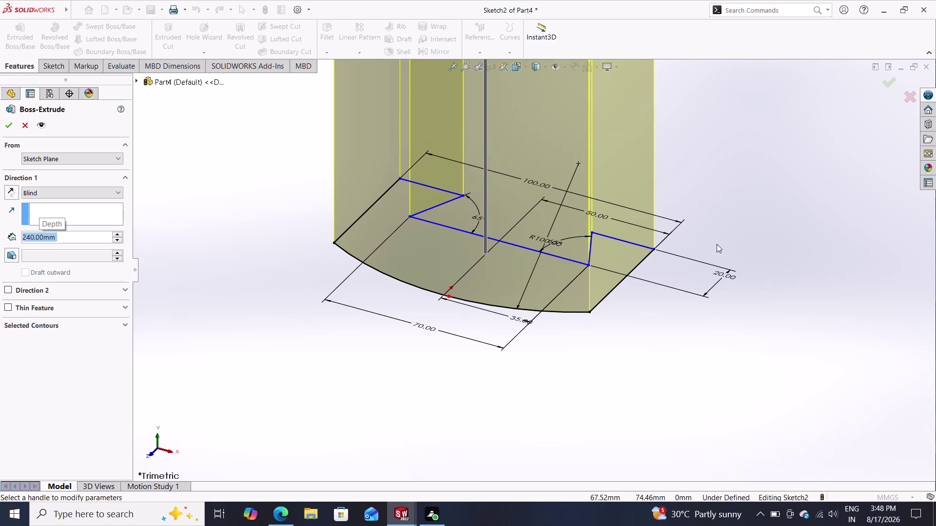
Preview the base sketch extruded to a 240 mm depth.
scroll(up, 3)
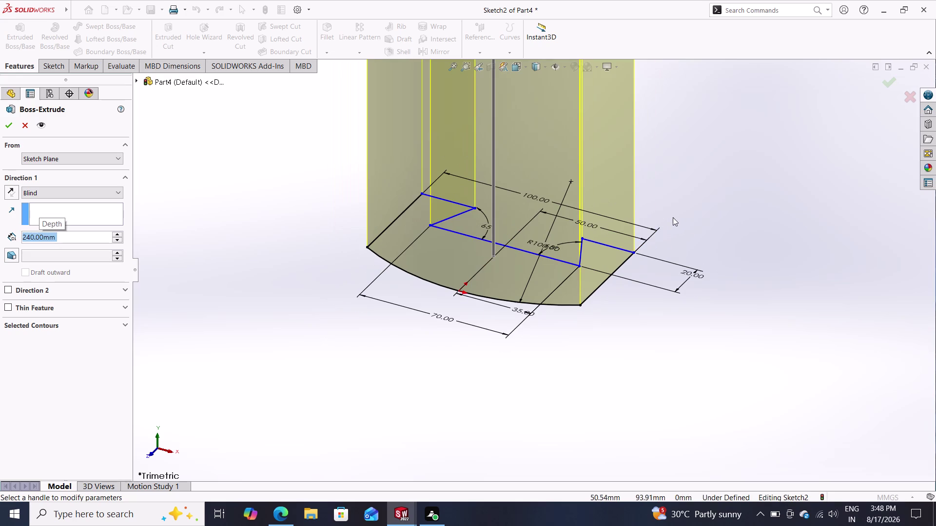
scroll(up, 3)
scroll(up, 3)
scroll(down, 3)
scroll(up, 3)
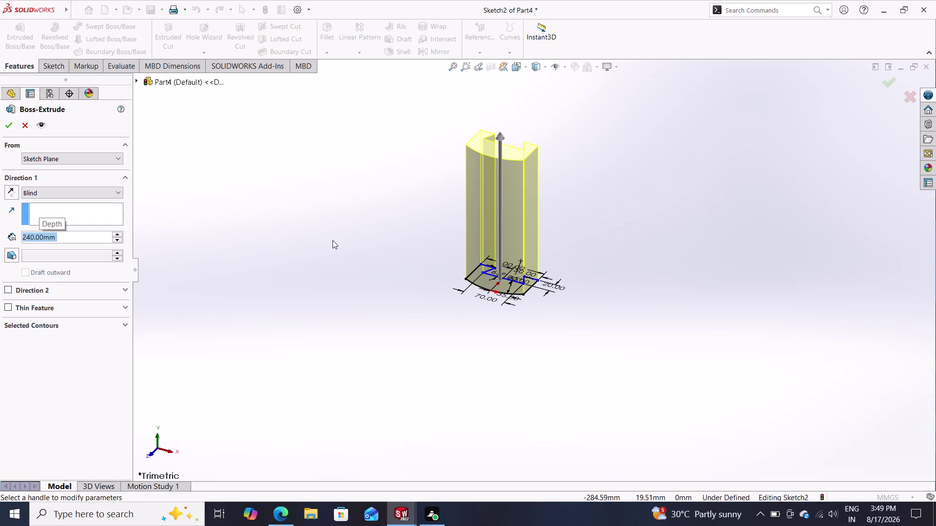
Undo and exit Boss-Extrude without creating a solid, leaving Sketch2.
key(ctrl+z)
key(ctrl+z)
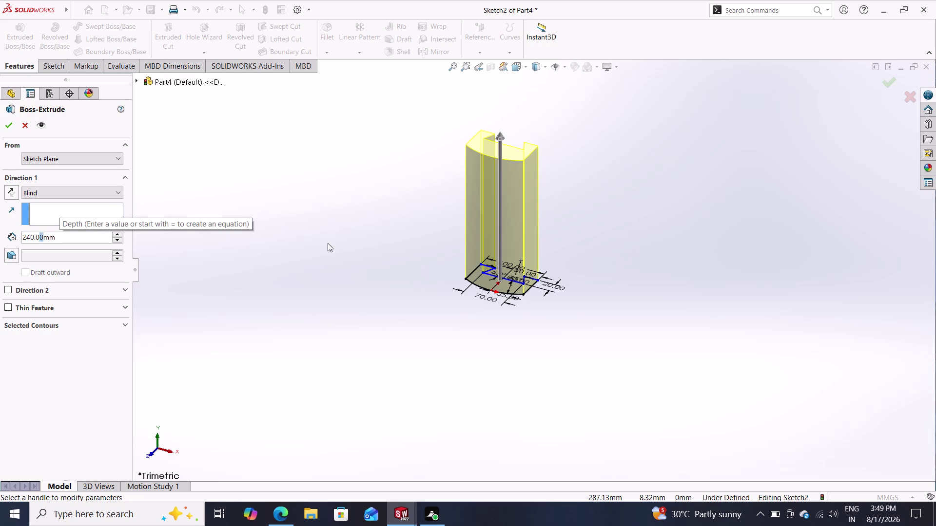
double_click(25, 123)
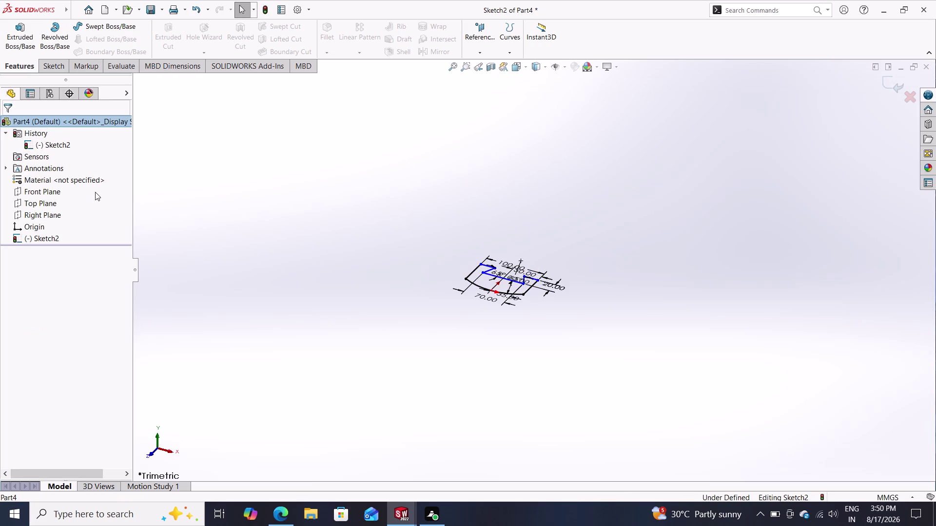
In Top view, add a Collinear relation between the left and right short top lines.
key(Escape)
key(Escape)
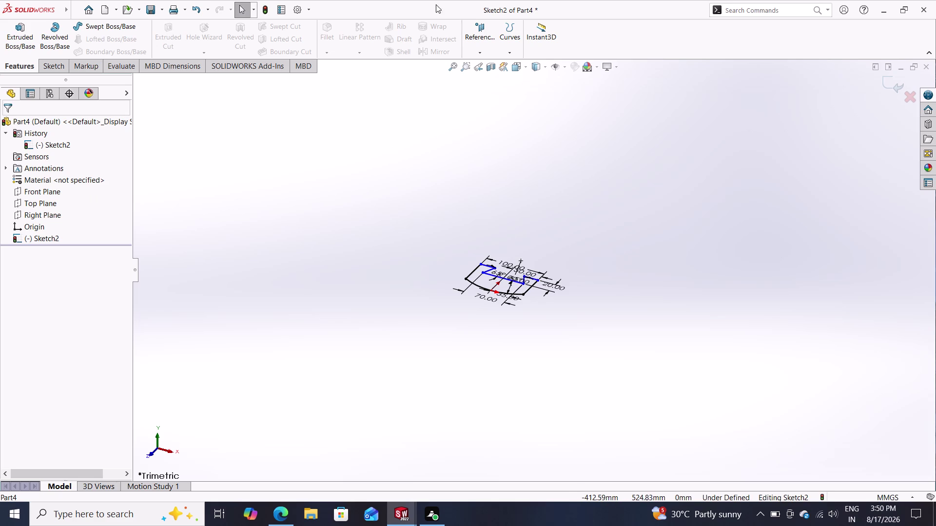
click(475, 69)
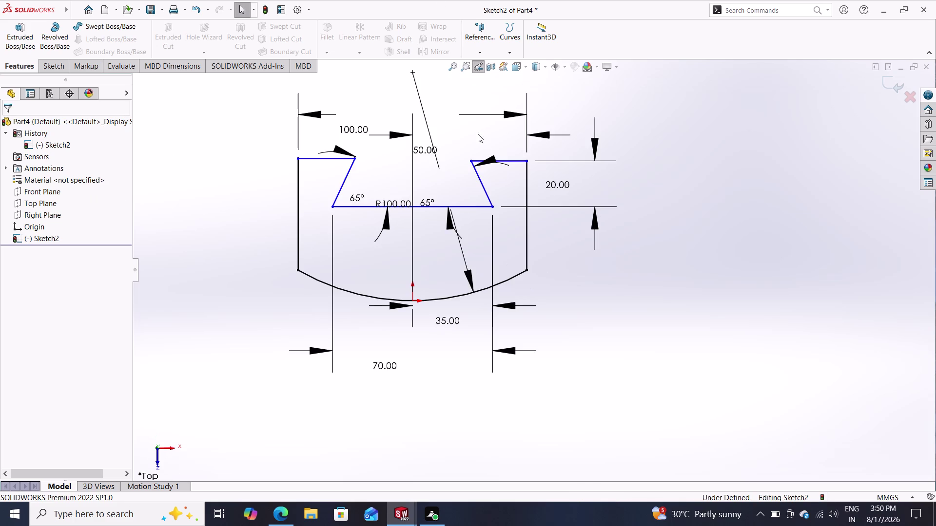
key(Escape)
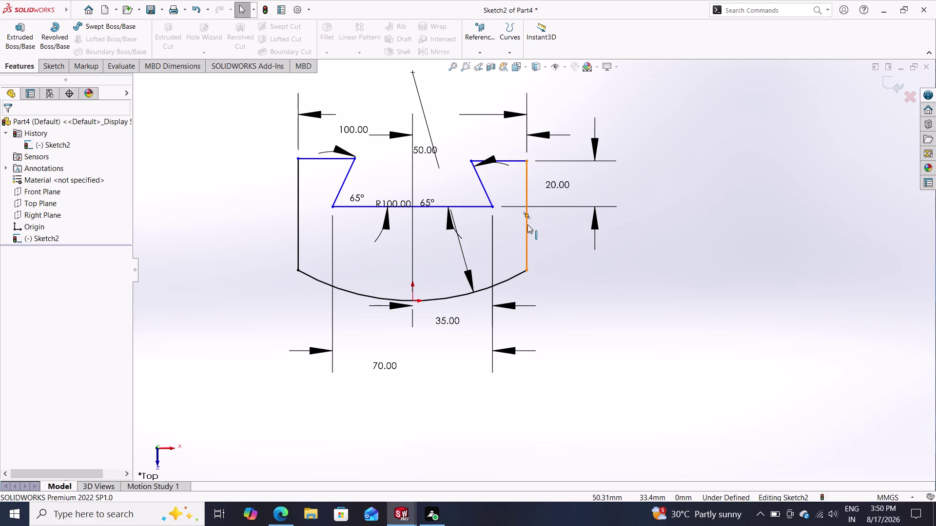
key(Escape)
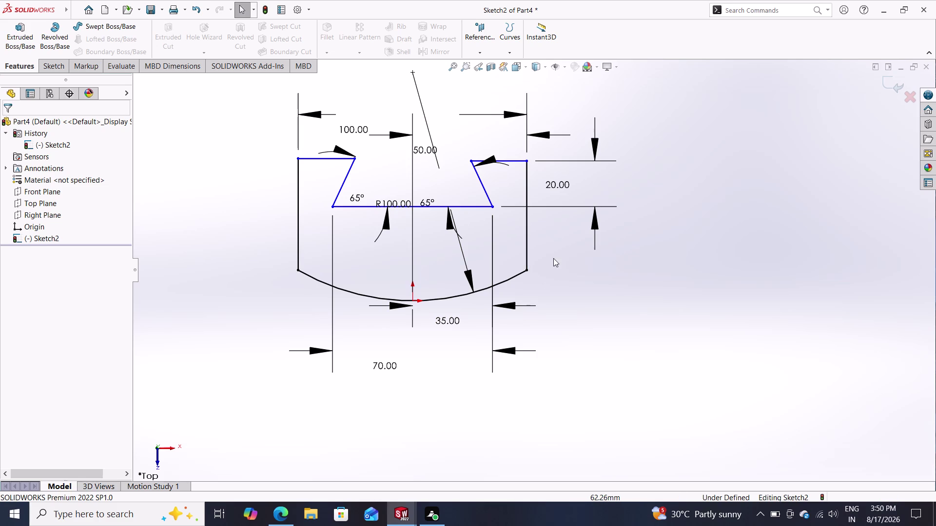
click(512, 161)
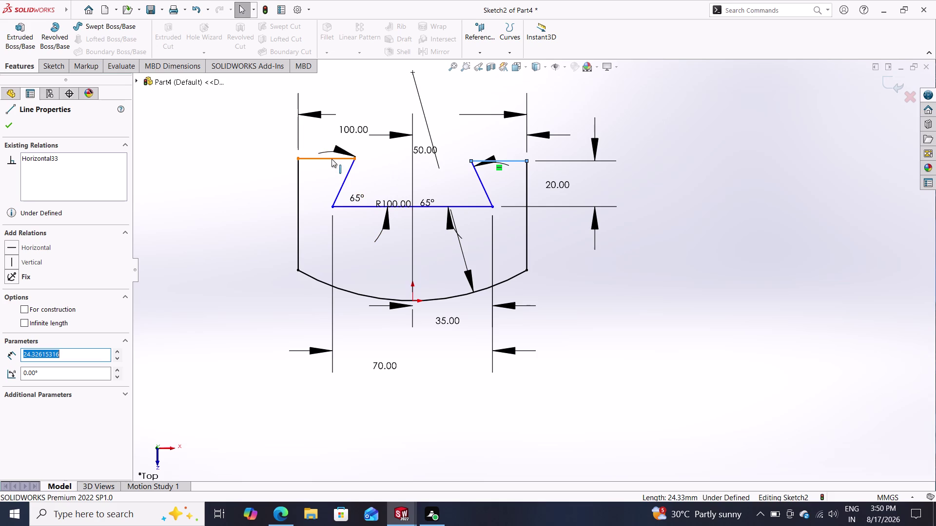
click(331, 159)
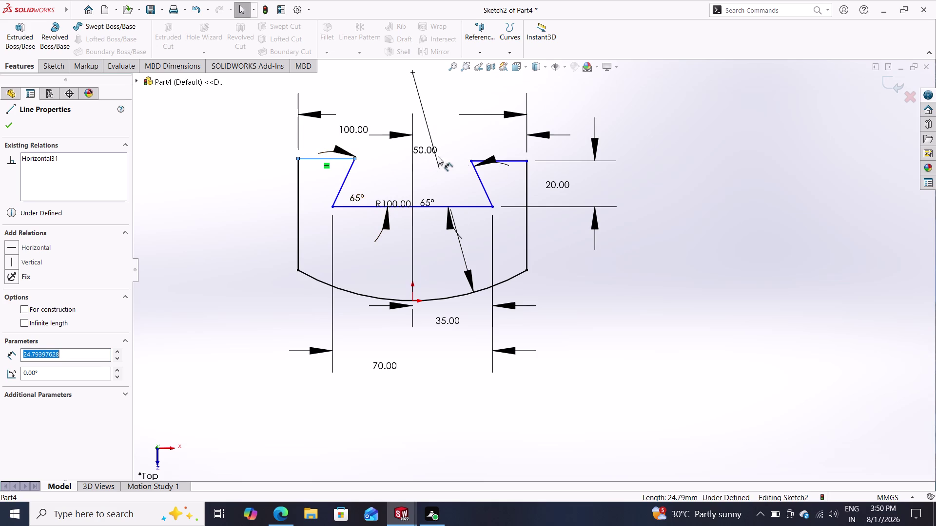
click(509, 162)
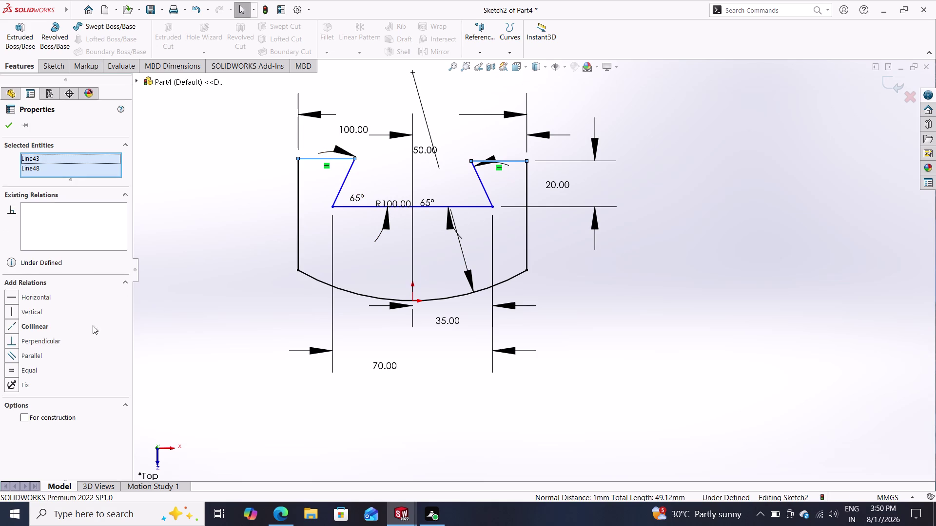
click(47, 328)
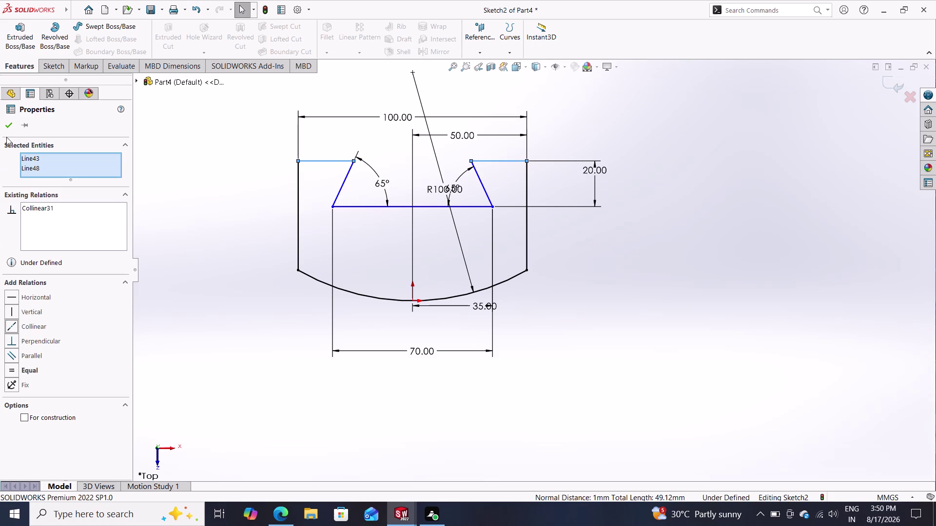
double_click(6, 129)
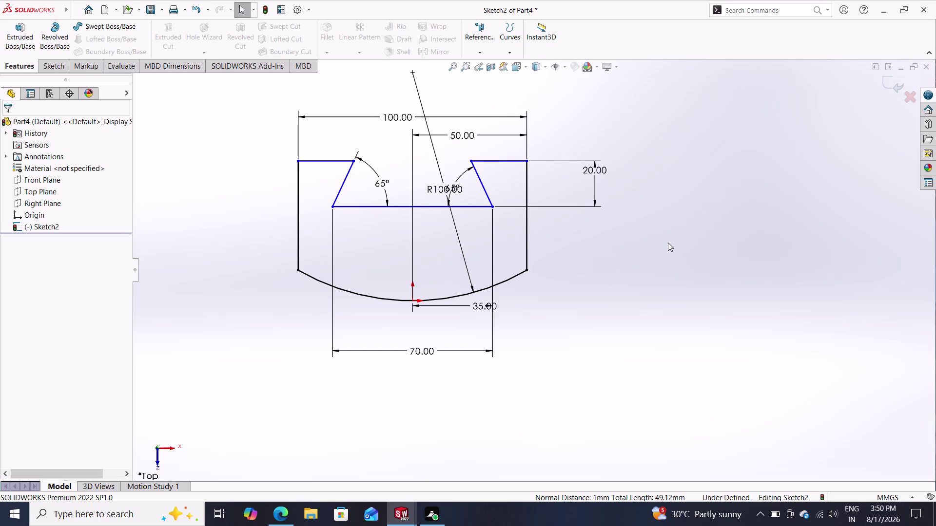
click(21, 28)
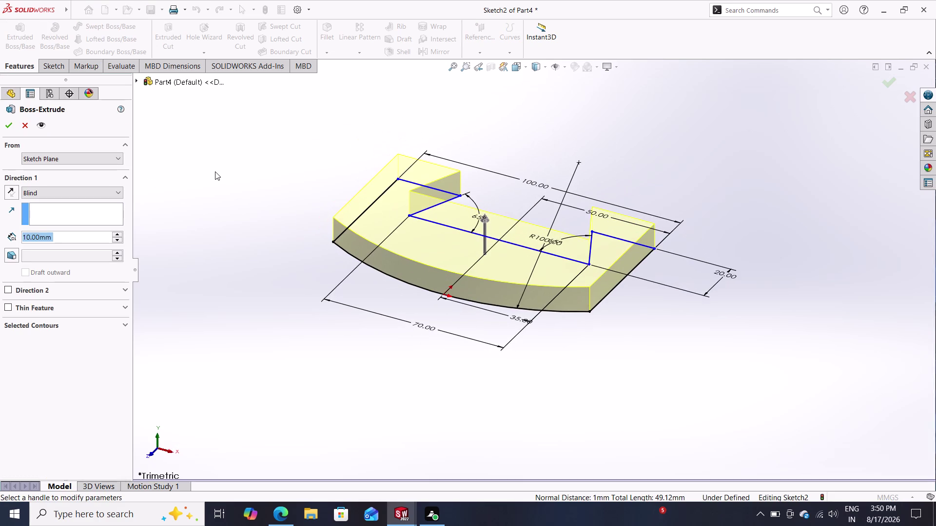
Create Boss-Extrude1 by extruding the profile sketch 240 mm, then inspect the tall block.
text(2)
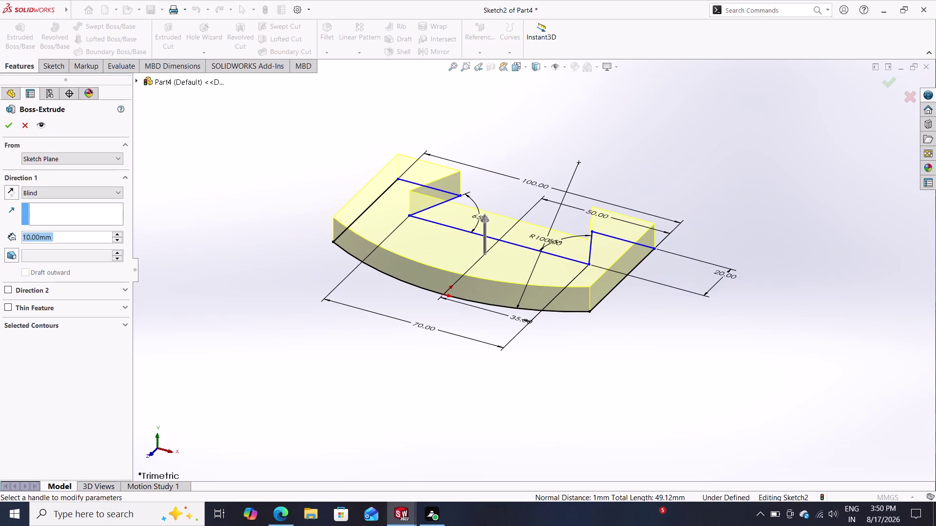
text(40)
key(Return)
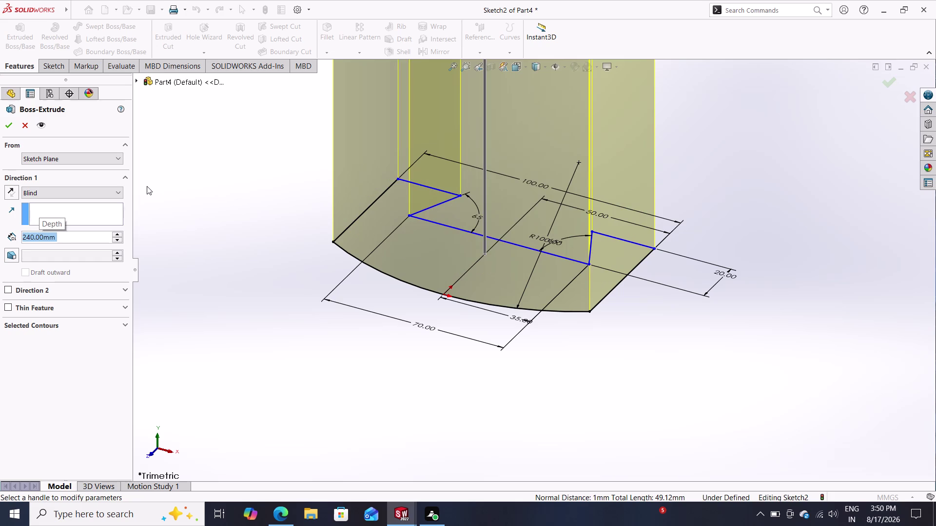
click(0, 125)
click(8, 129)
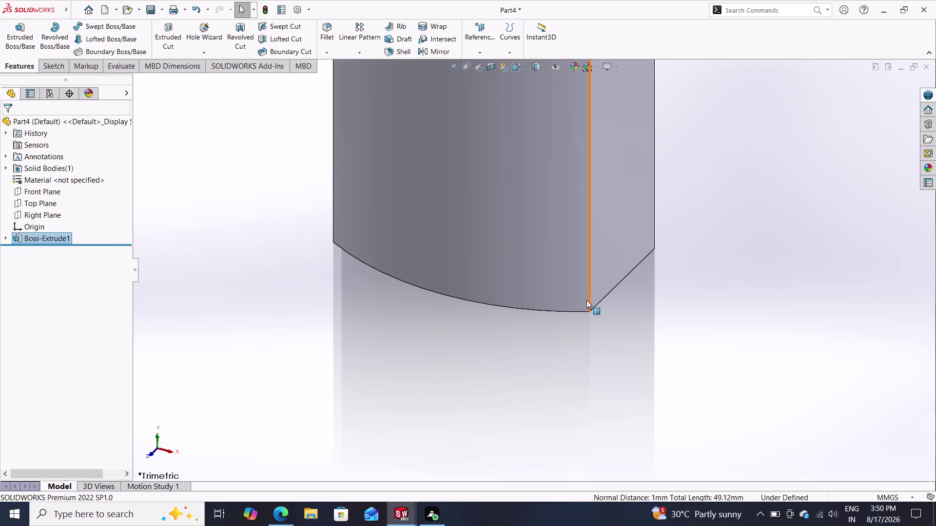
scroll(down, 3)
scroll(down, 3)
scroll(up, 3)
scroll(down, 3)
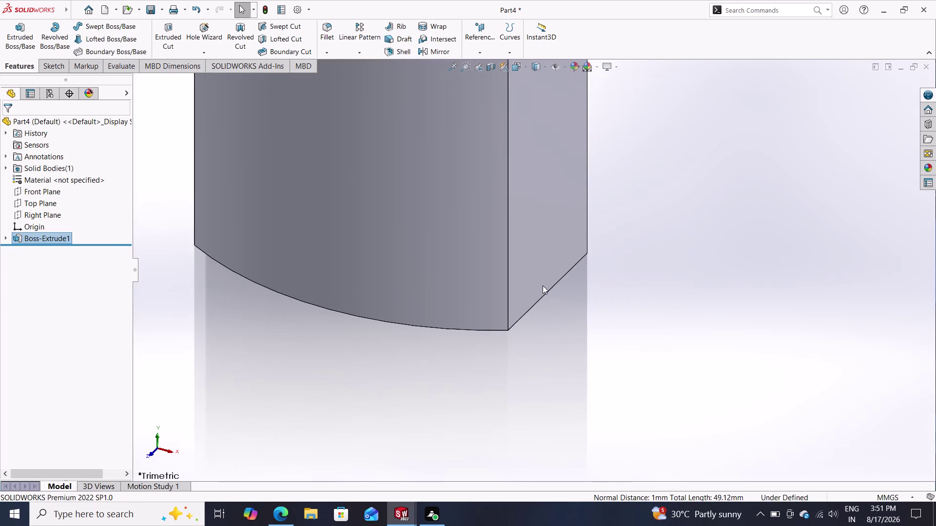
scroll(down, 3)
scroll(up, 3)
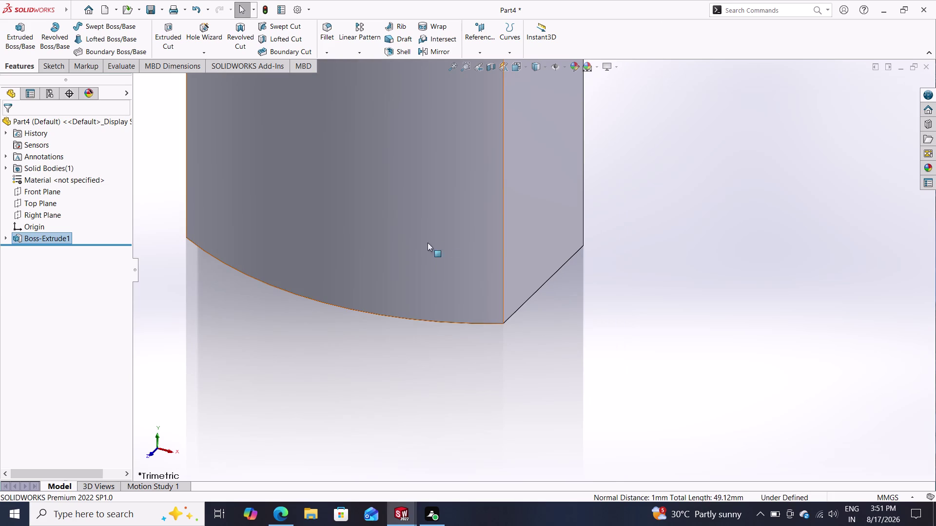
scroll(down, 3)
scroll(down, 3)
scroll(up, 3)
scroll(down, 3)
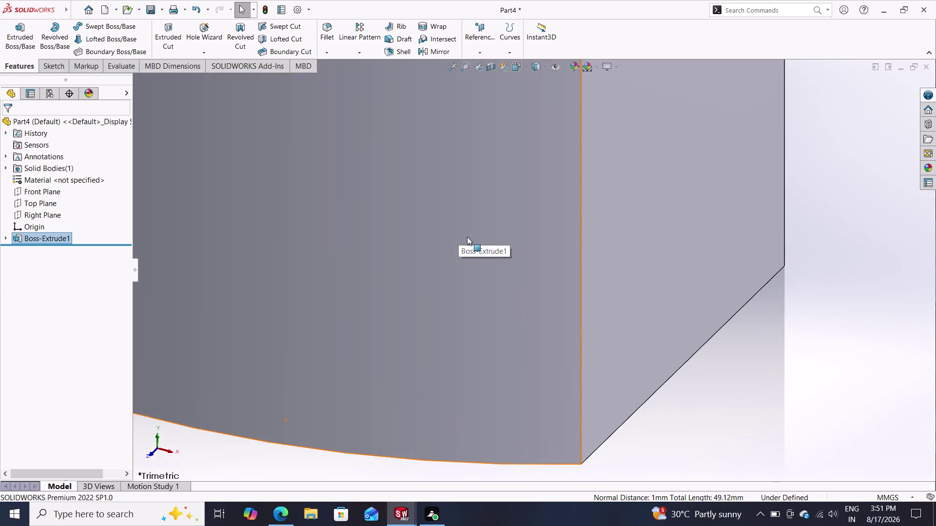
scroll(up, 3)
scroll(down, 3)
scroll(up, 3)
scroll(down, 3)
scroll(up, 3)
scroll(down, 3)
scroll(up, 3)
scroll(down, 3)
scroll(up, 3)
scroll(up, 3)
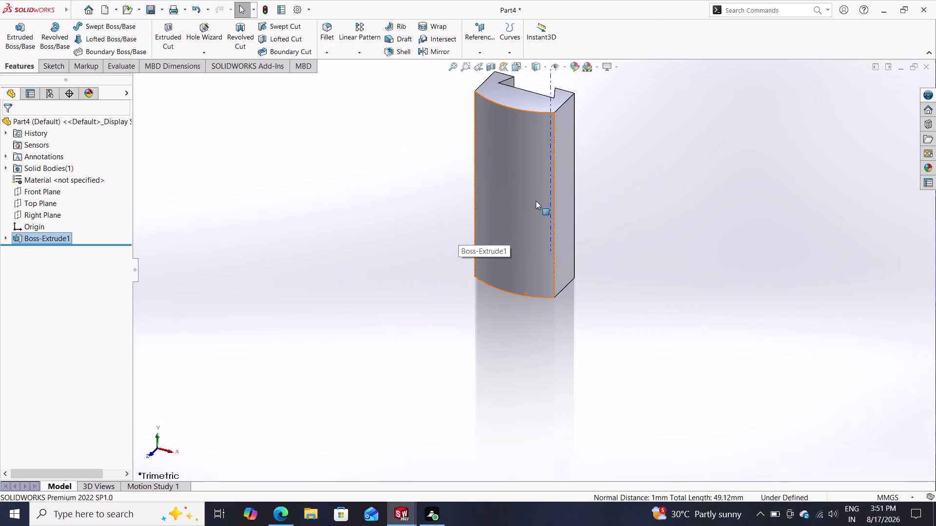
scroll(down, 3)
scroll(up, 3)
scroll(down, 3)
scroll(up, 3)
scroll(up, 3)
scroll(down, 3)
scroll(down, 3)
scroll(up, 3)
scroll(down, 3)
scroll(up, 3)
scroll(down, 3)
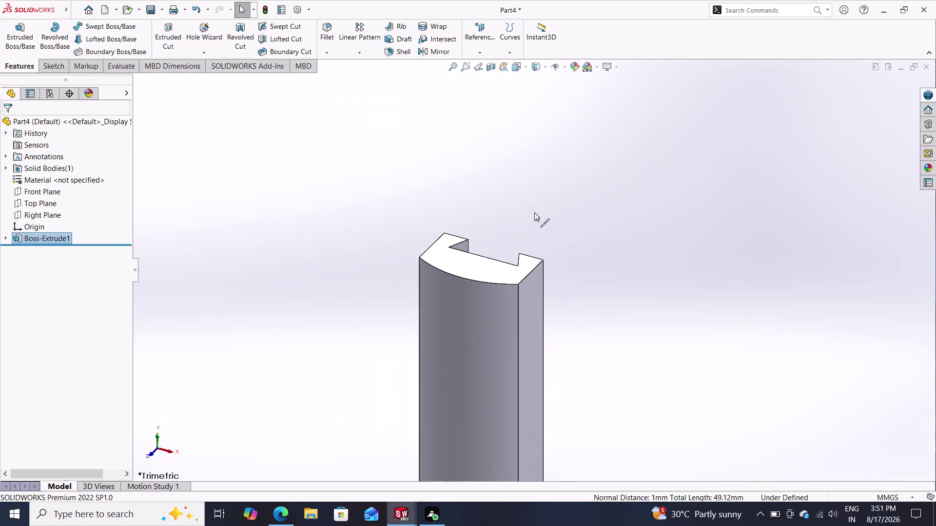
scroll(down, 3)
scroll(up, 3)
scroll(down, 3)
scroll(up, 3)
scroll(up, 3)
scroll(down, 3)
scroll(up, 3)
scroll(down, 3)
scroll(up, 3)
scroll(down, 3)
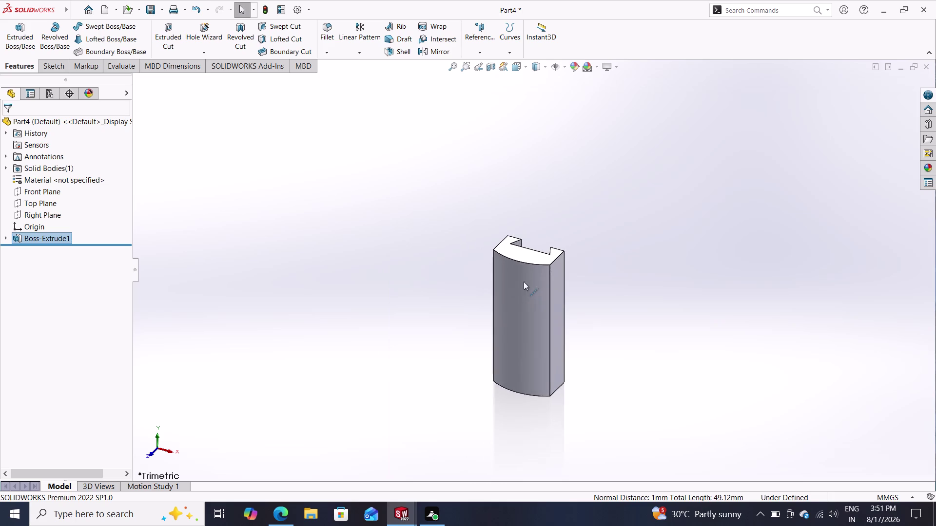
scroll(down, 3)
scroll(down, 3)
scroll(up, 3)
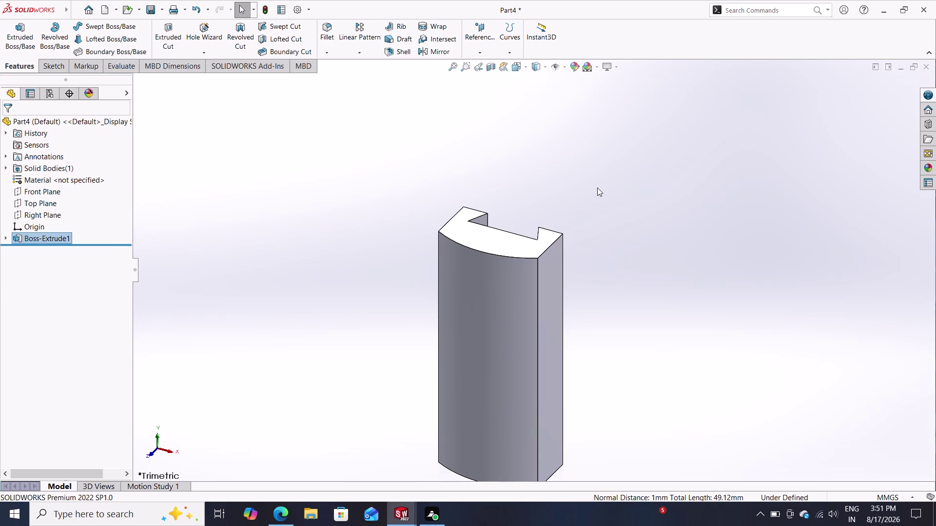
click(568, 203)
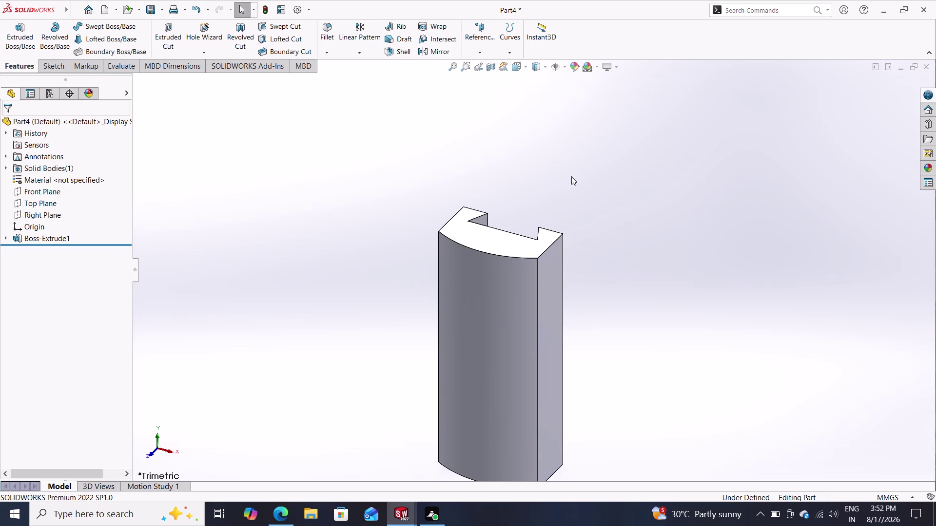
click(490, 243)
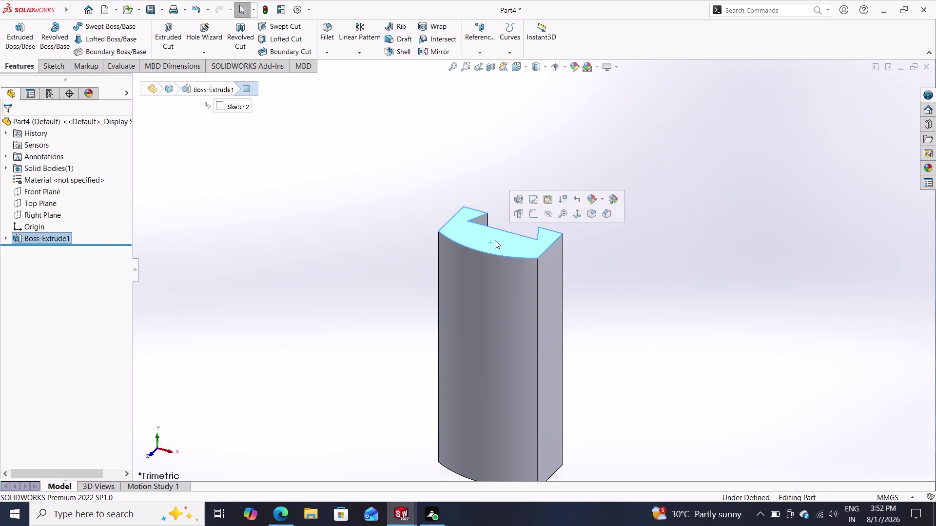
Start a top-face sketch with two concentric circles centred on the slot's bottom edge.
click(535, 215)
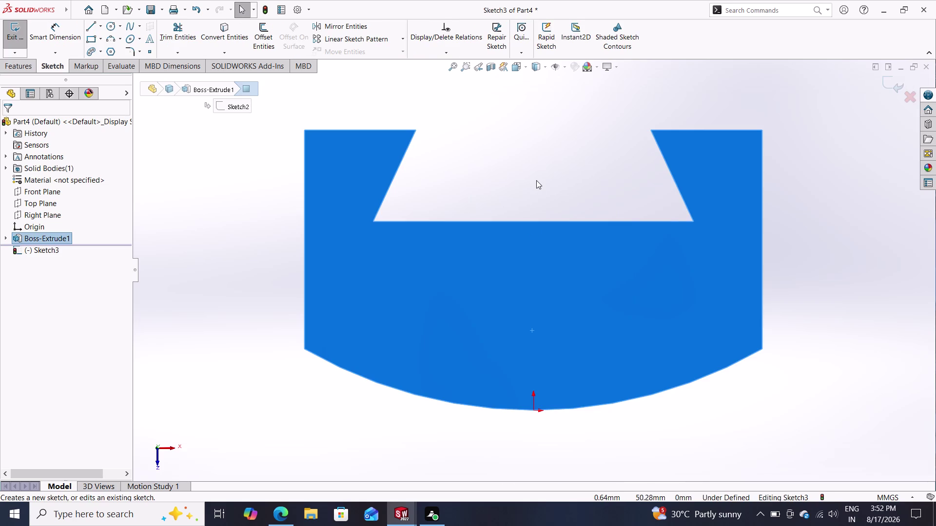
key(Escape)
key(Escape)
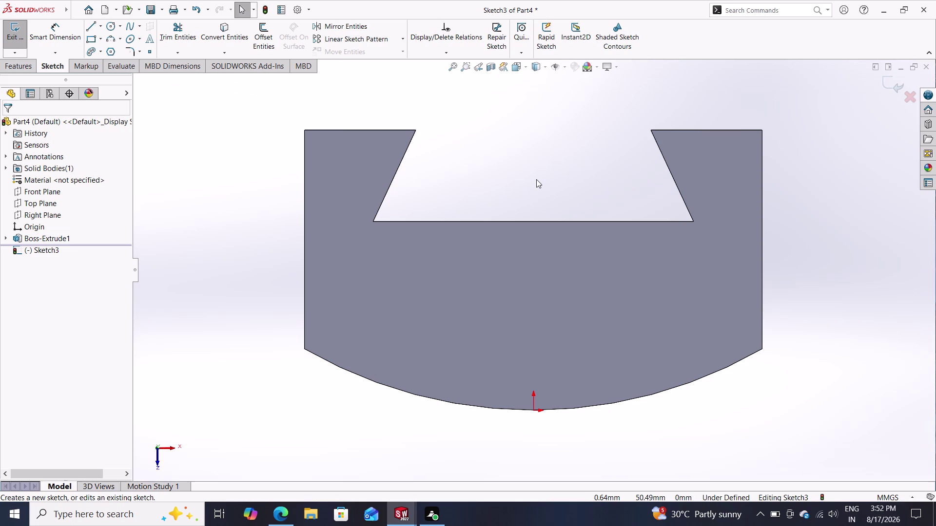
click(106, 28)
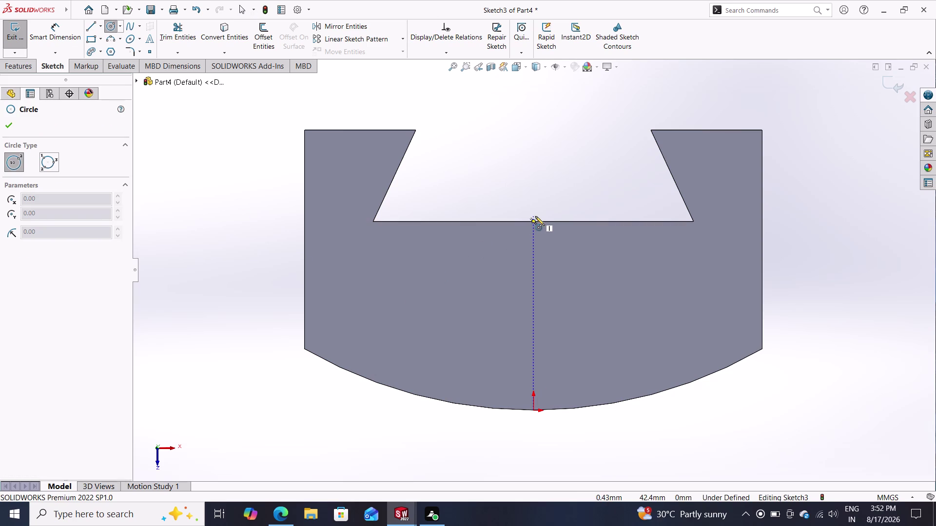
click(533, 223)
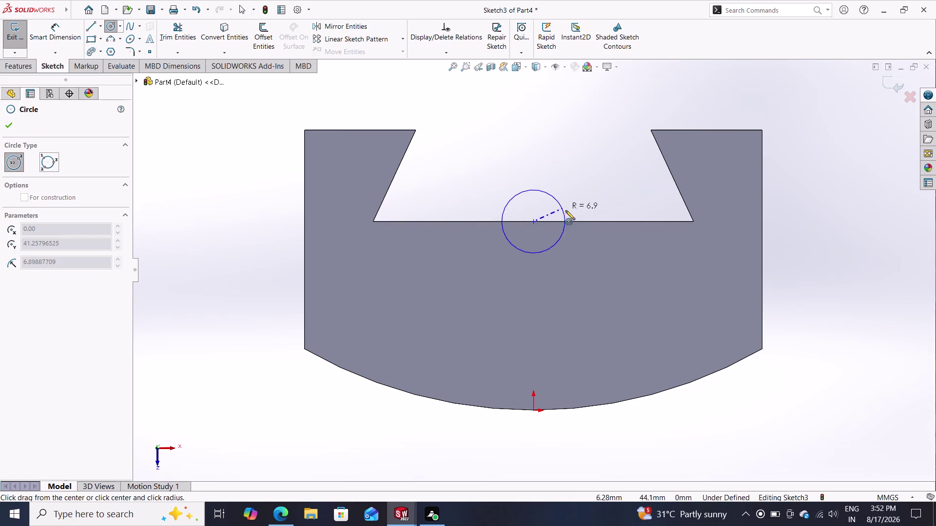
click(573, 186)
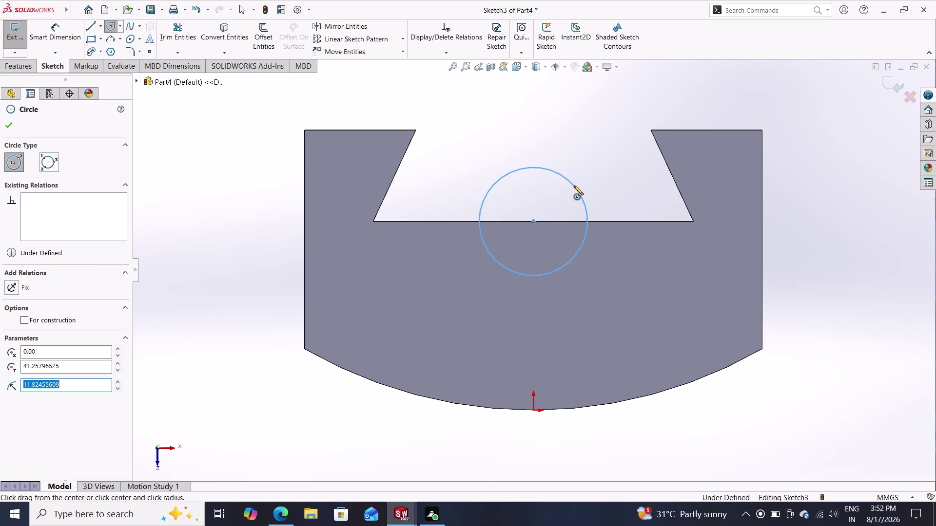
double_click(534, 223)
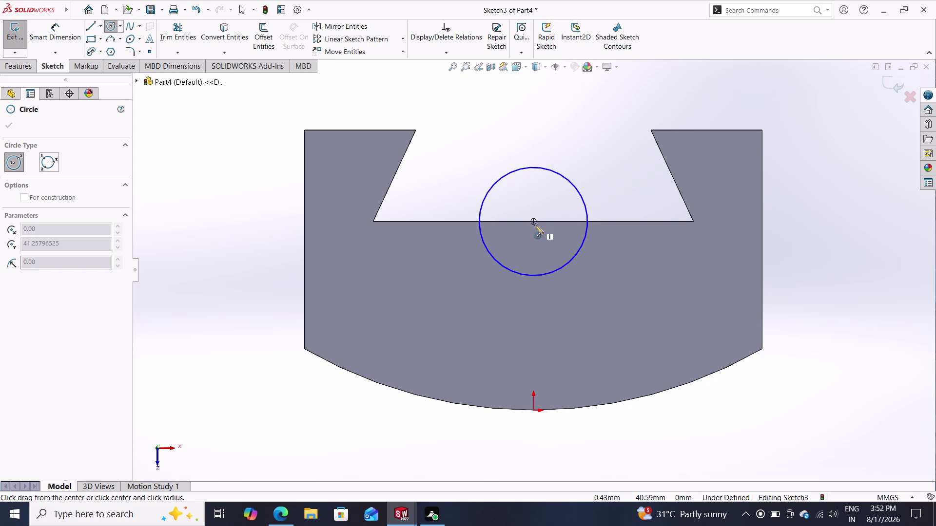
click(534, 223)
click(606, 164)
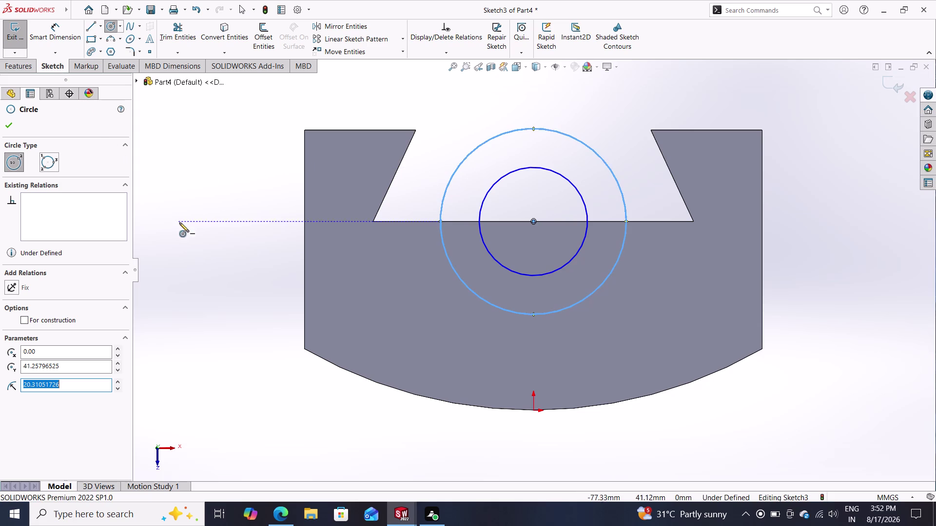
key(Escape)
click(456, 276)
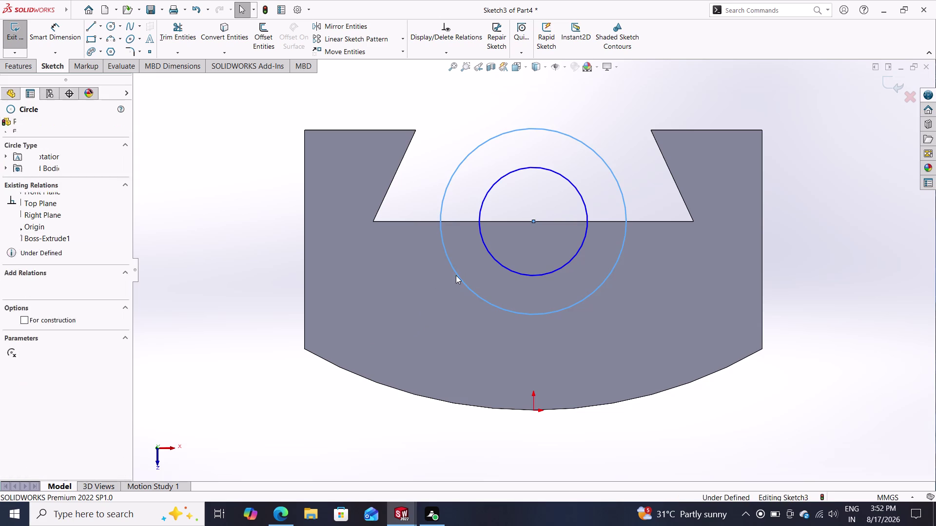
key(Escape)
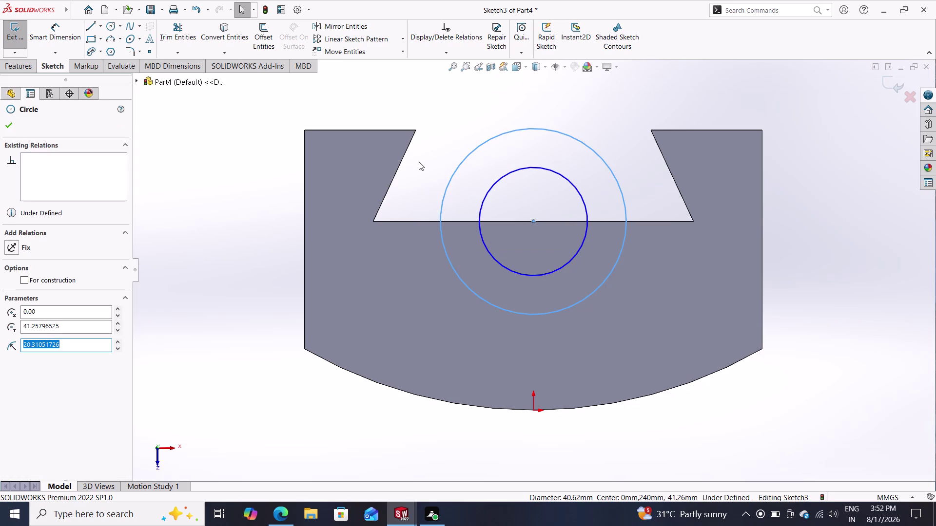
Convert the slot's bottom edge into the sketch and trim the large circle's lower half.
click(462, 221)
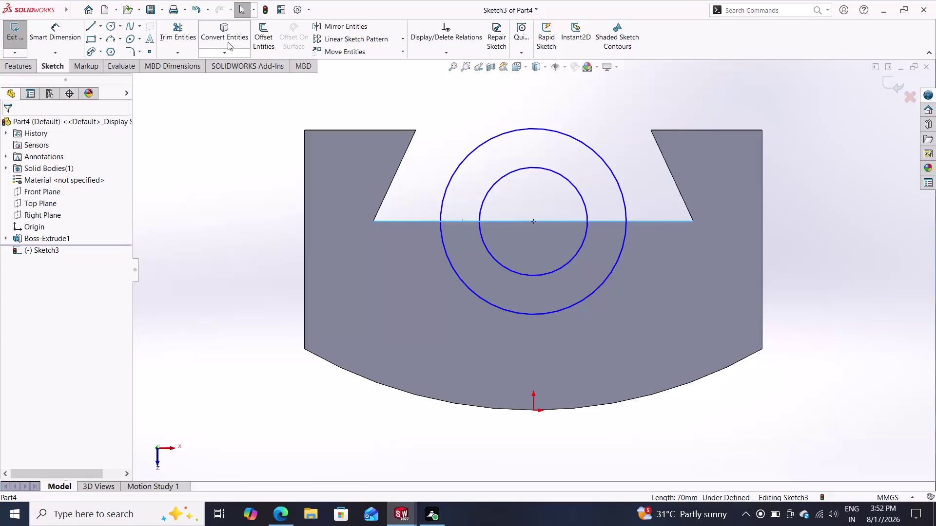
click(229, 32)
key(Escape)
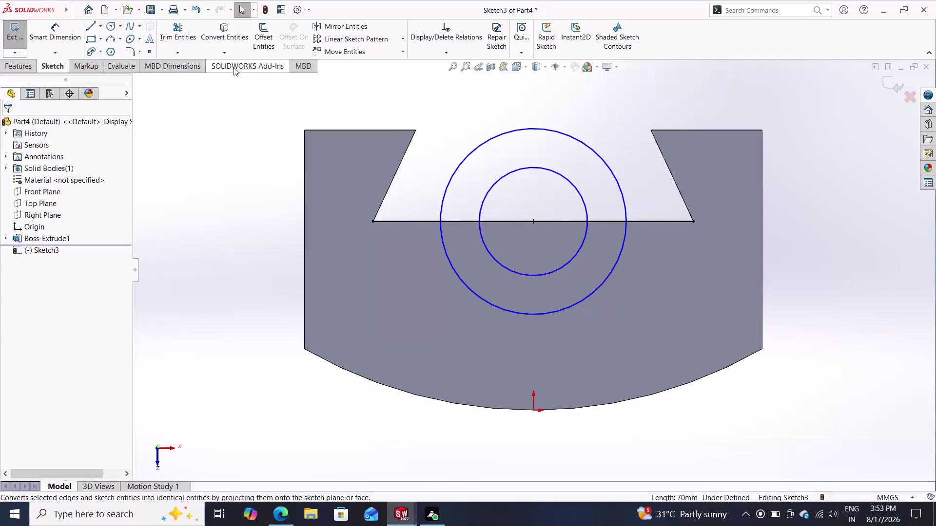
click(189, 28)
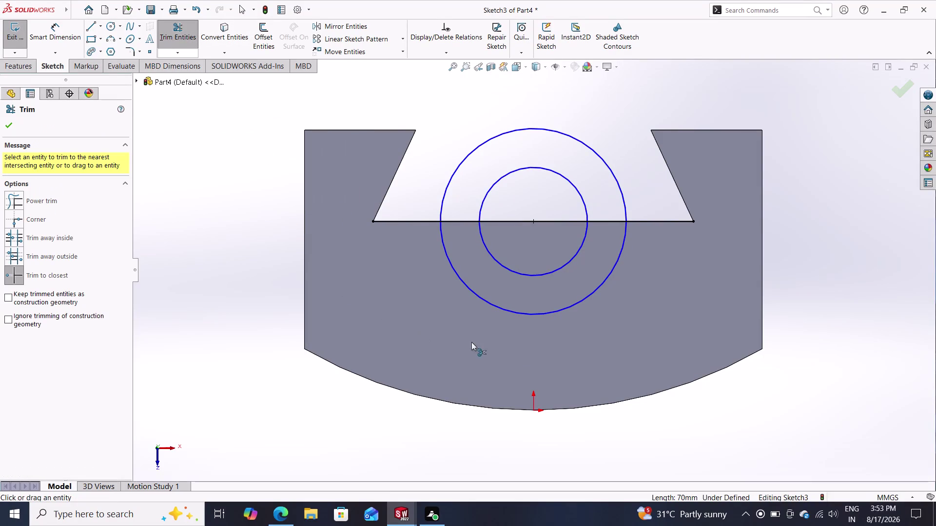
click(497, 308)
key(Escape)
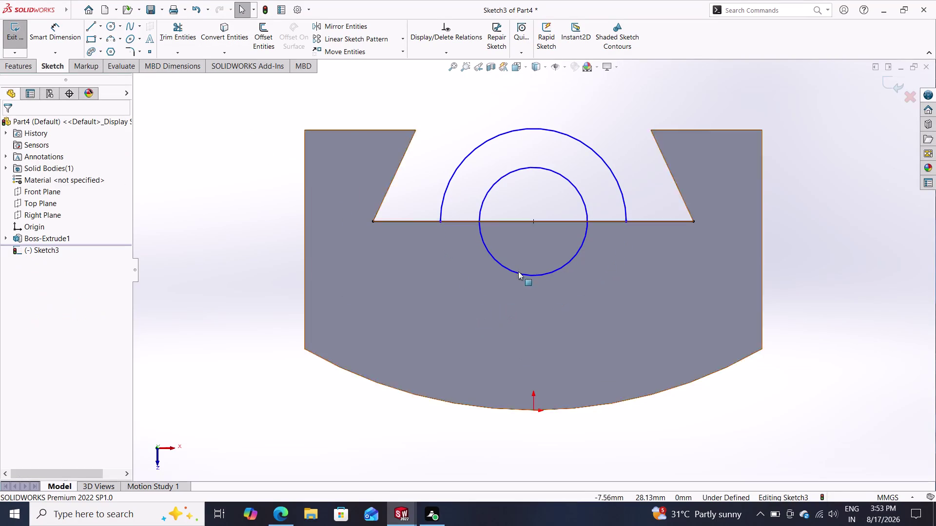
Delete the small inner circle, leaving the semicircle on the slot edge.
double_click(565, 263)
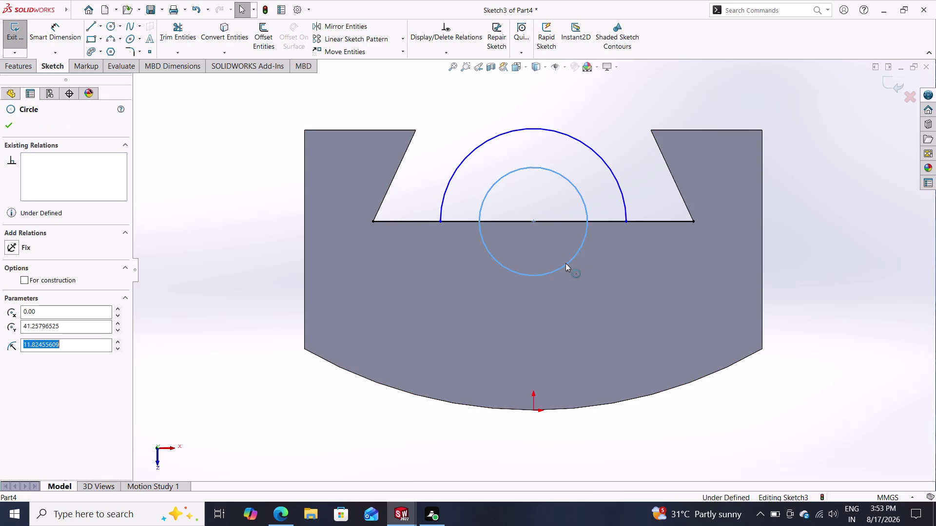
key(Delete)
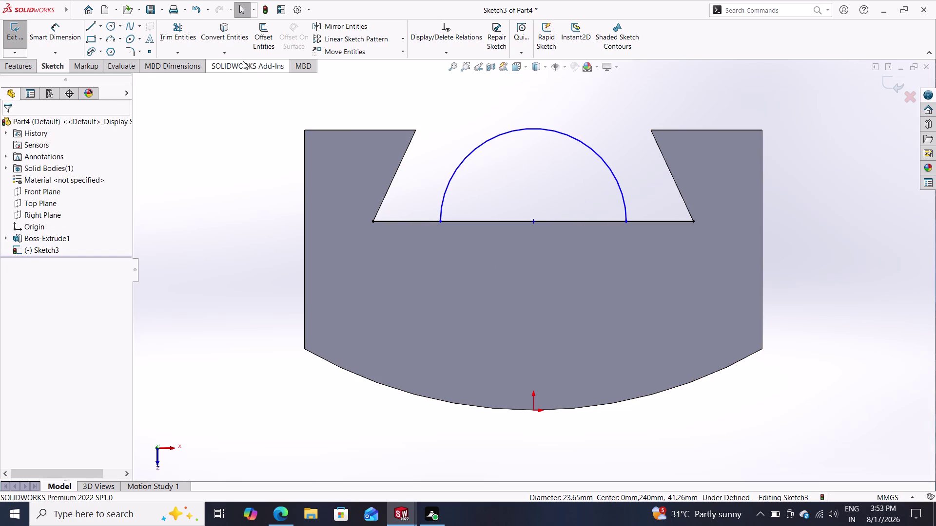
click(50, 35)
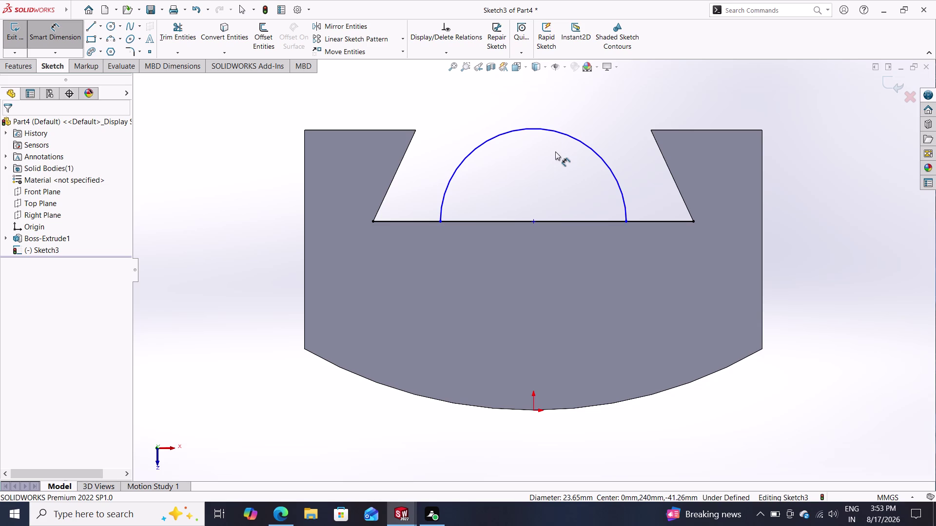
click(579, 140)
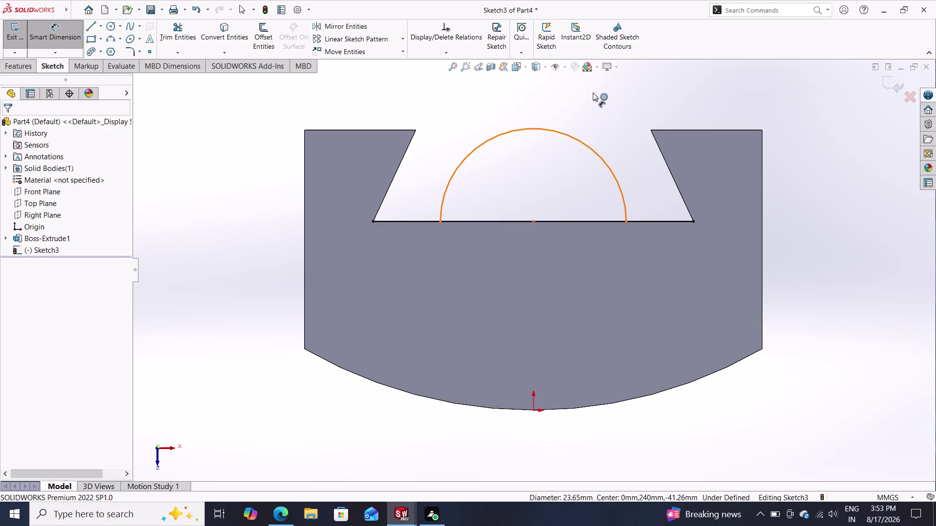
Dimension the arc's radius to 15 mm.
click(588, 92)
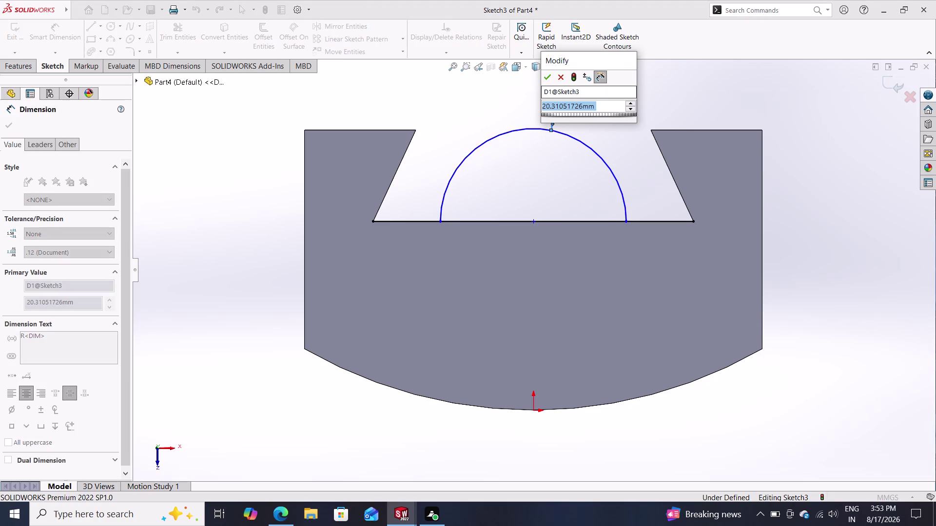
text(15)
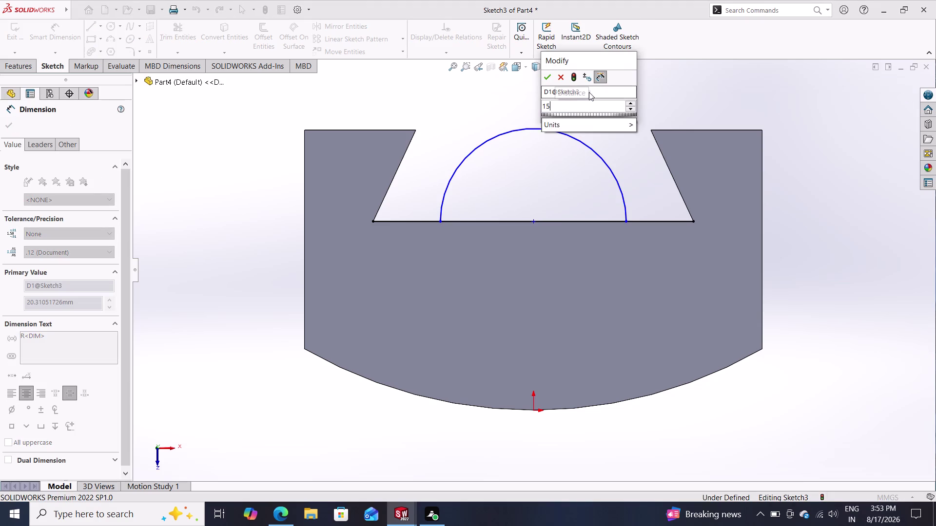
key(Return)
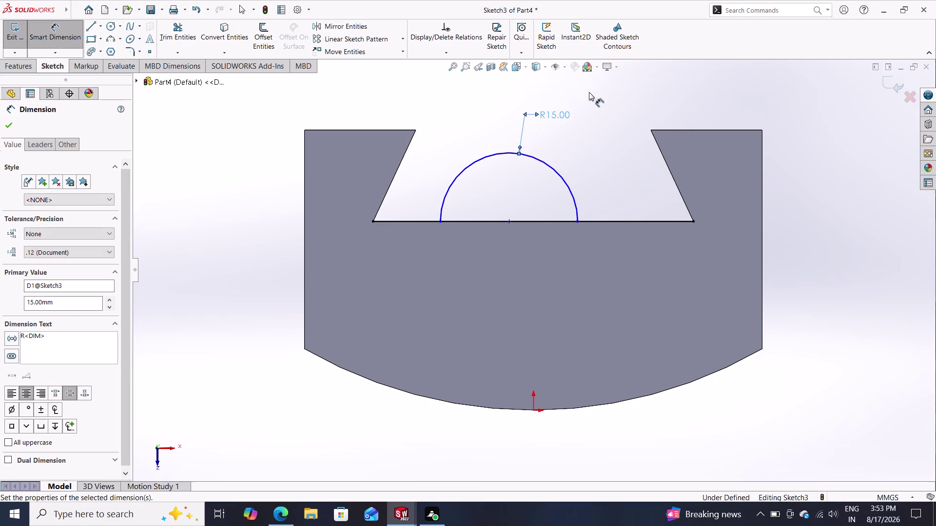
key(Escape)
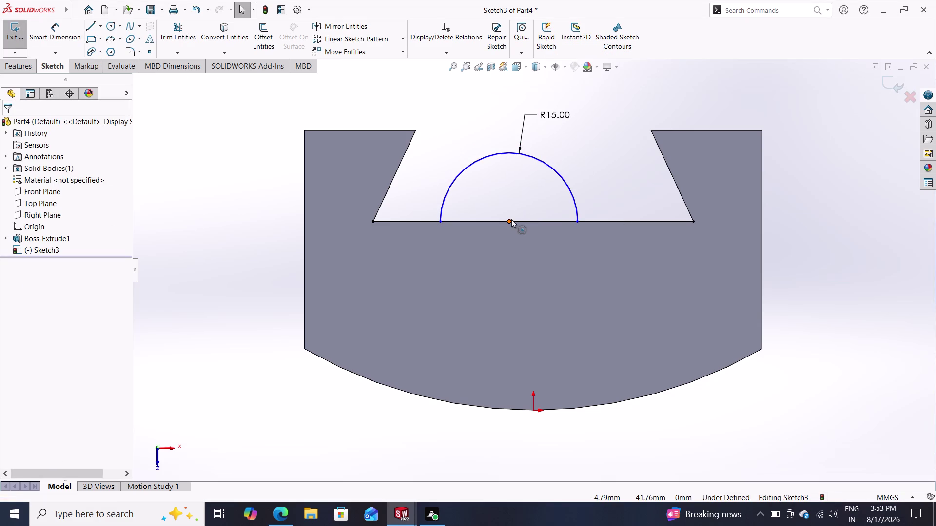
Add a Vertical relation between the arc's centre point and the sketch origin.
click(511, 220)
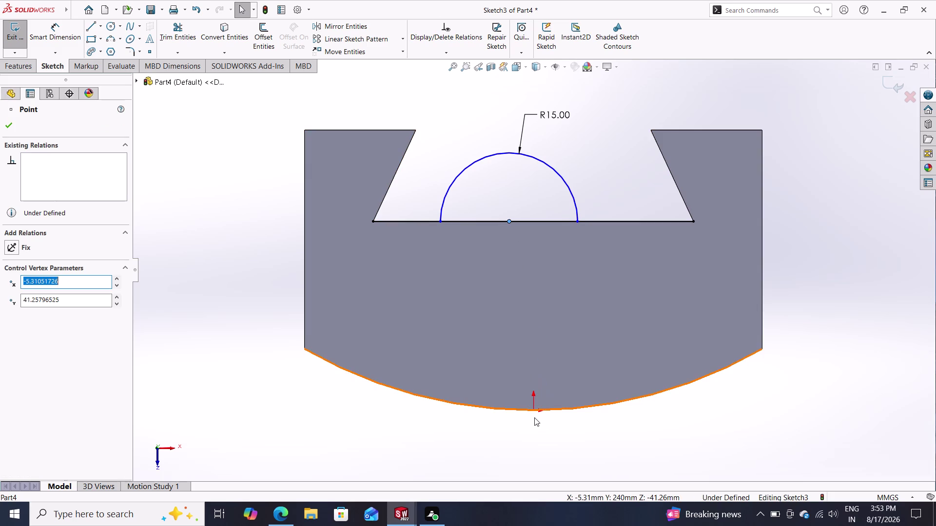
click(536, 410)
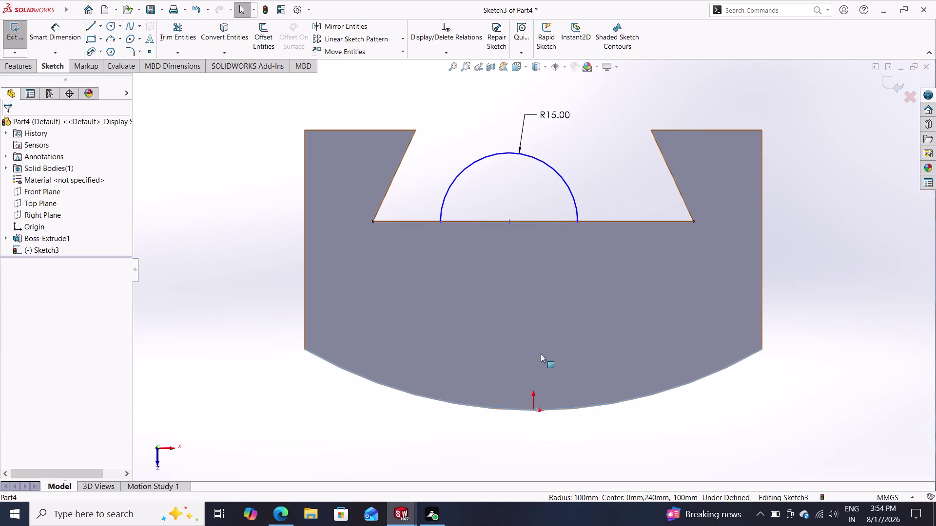
click(508, 221)
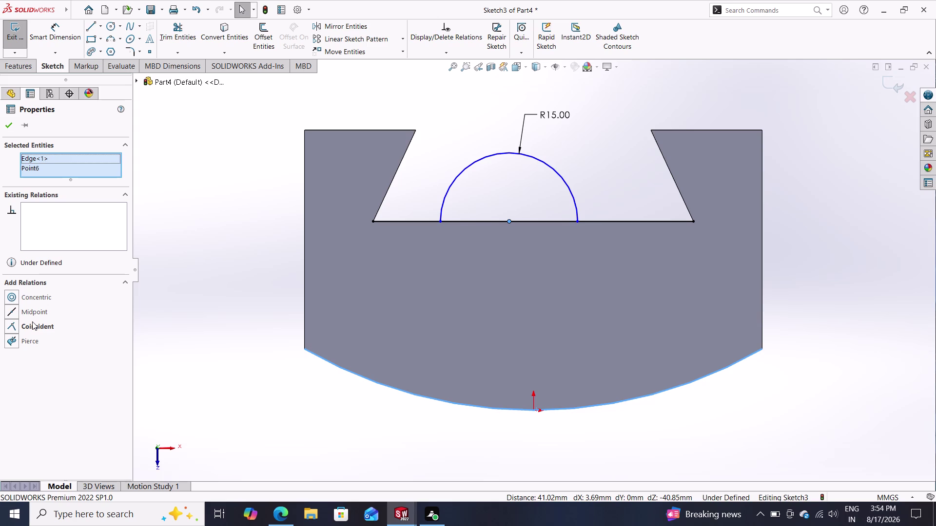
key(Escape)
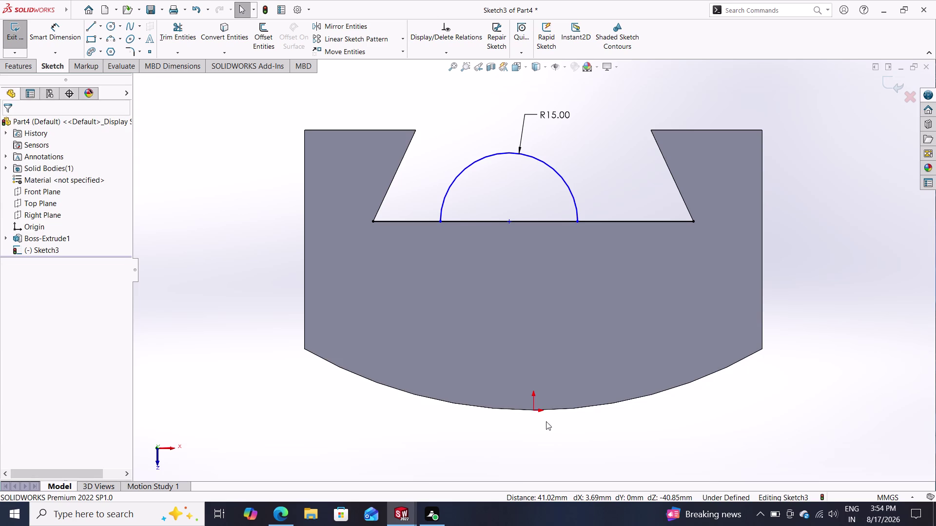
click(534, 409)
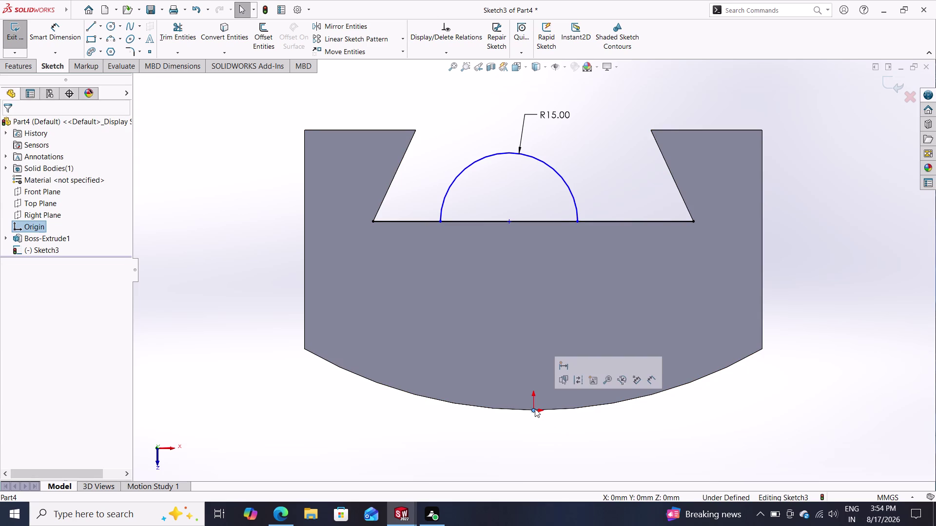
click(508, 219)
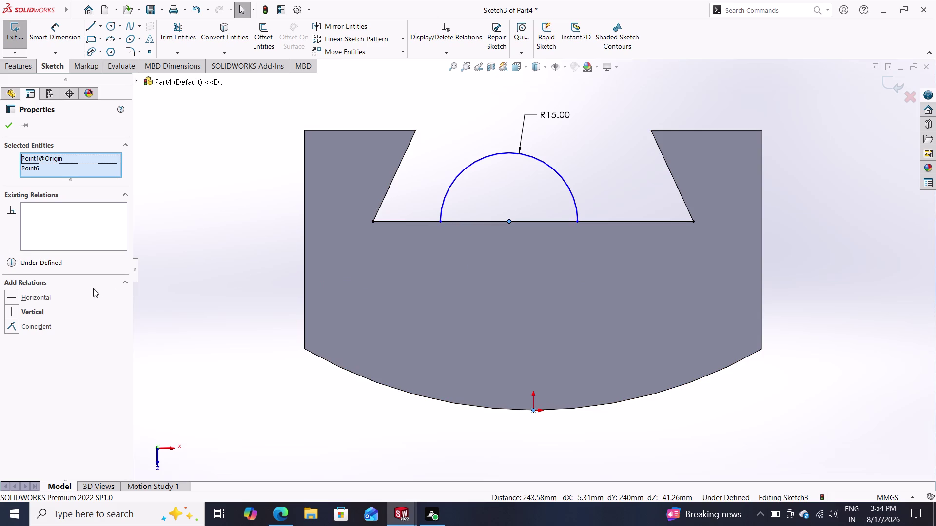
double_click(40, 311)
click(12, 123)
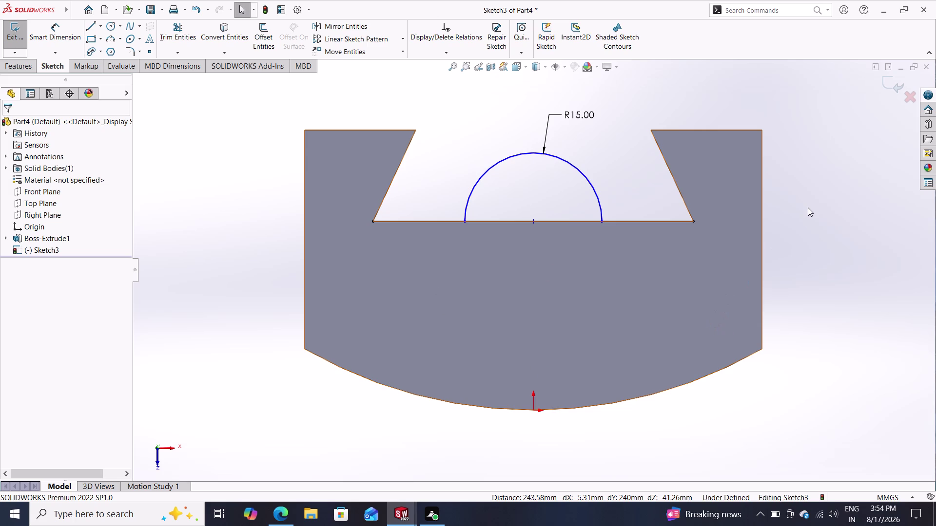
scroll(down, 3)
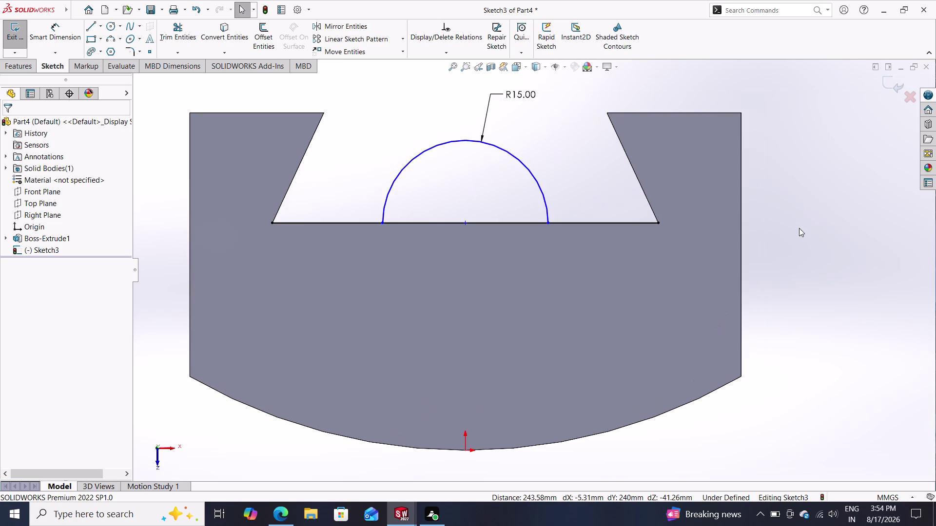
scroll(down, 3)
scroll(up, 3)
scroll(down, 3)
scroll(down, 3)
scroll(up, 3)
scroll(down, 3)
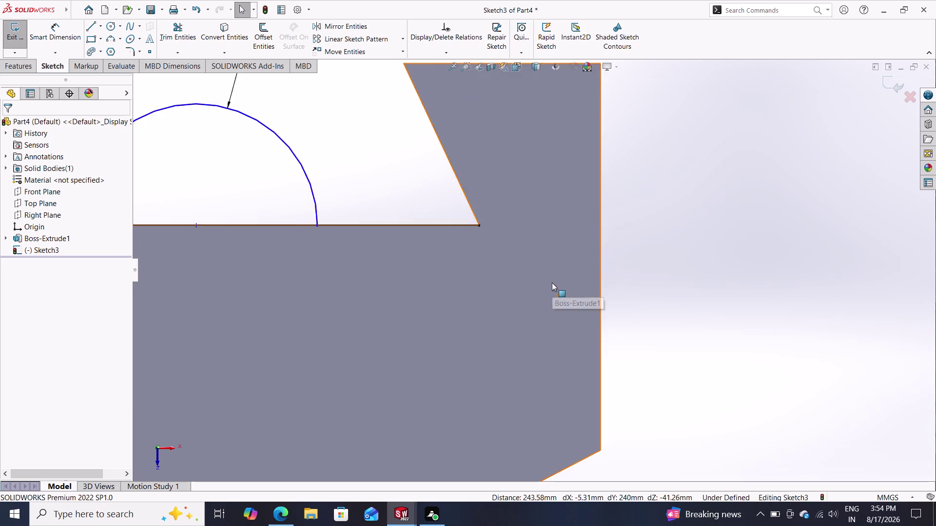
scroll(up, 3)
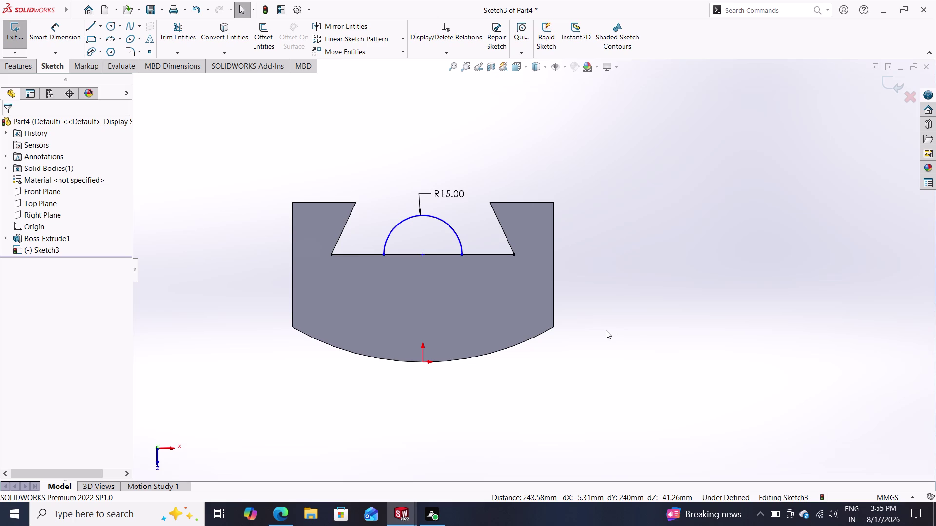
key(Escape)
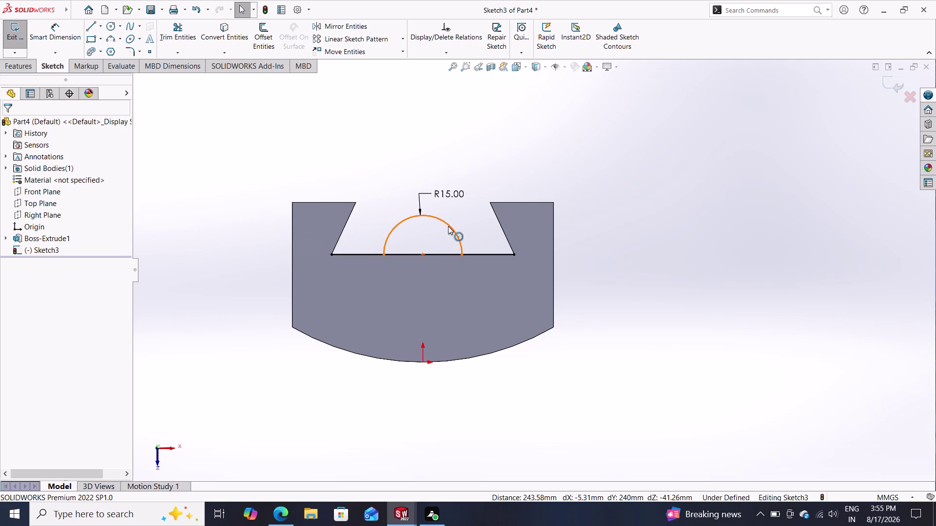
Delete the R15 semicircle arc, confirming the deletion despite its dimension.
click(448, 226)
key(Delete)
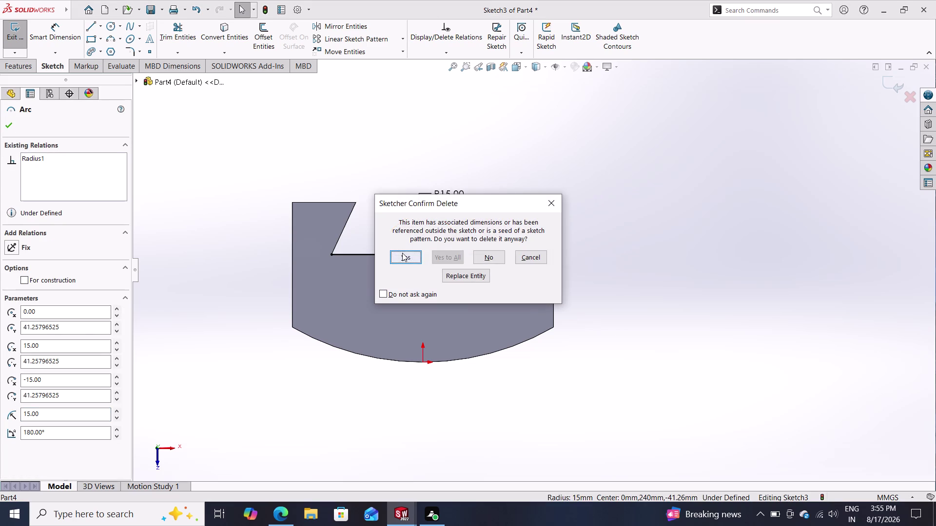
click(402, 253)
Exit Sketch3 and select one of the block's long side faces.
middle_drag(630, 278, 606, 323)
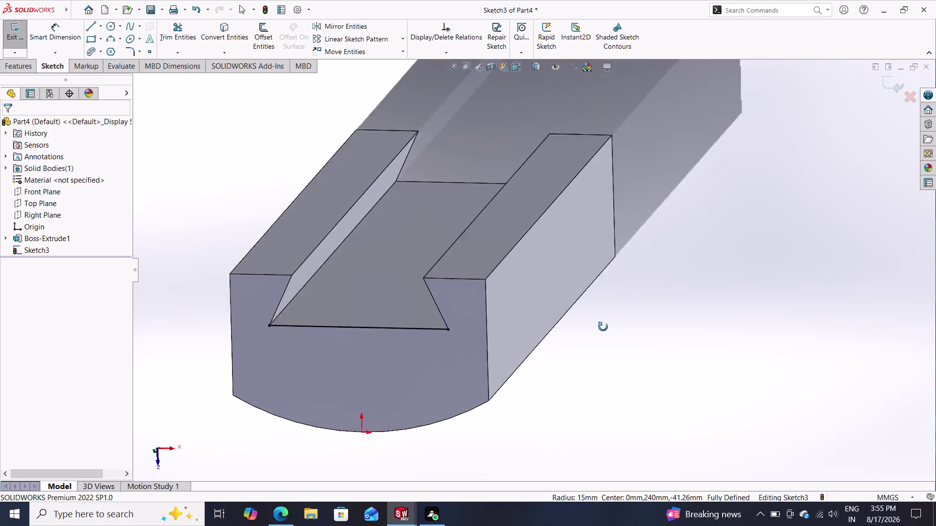
middle_drag(606, 323, 641, 291)
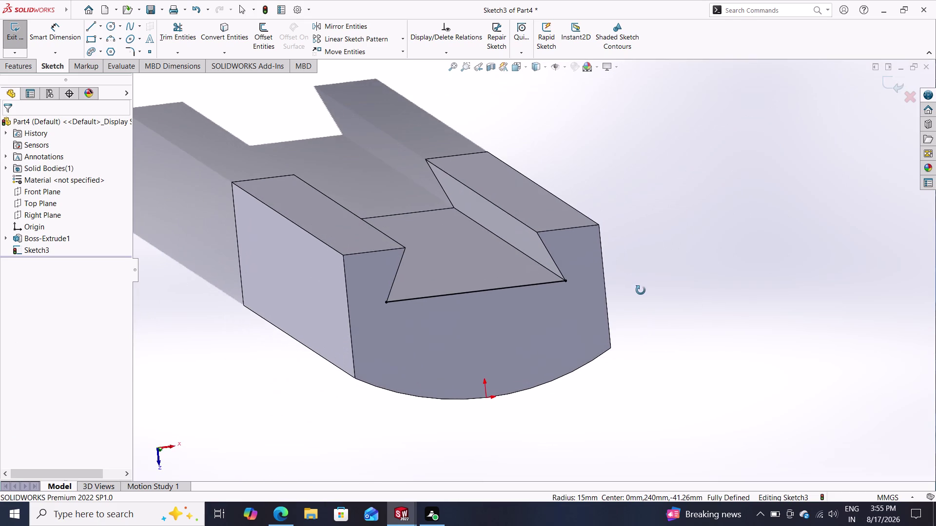
middle_drag(640, 290, 641, 290)
middle_drag(643, 316, 591, 274)
scroll(down, 3)
scroll(up, 3)
scroll(down, 3)
scroll(up, 3)
scroll(up, 3)
scroll(down, 3)
scroll(up, 3)
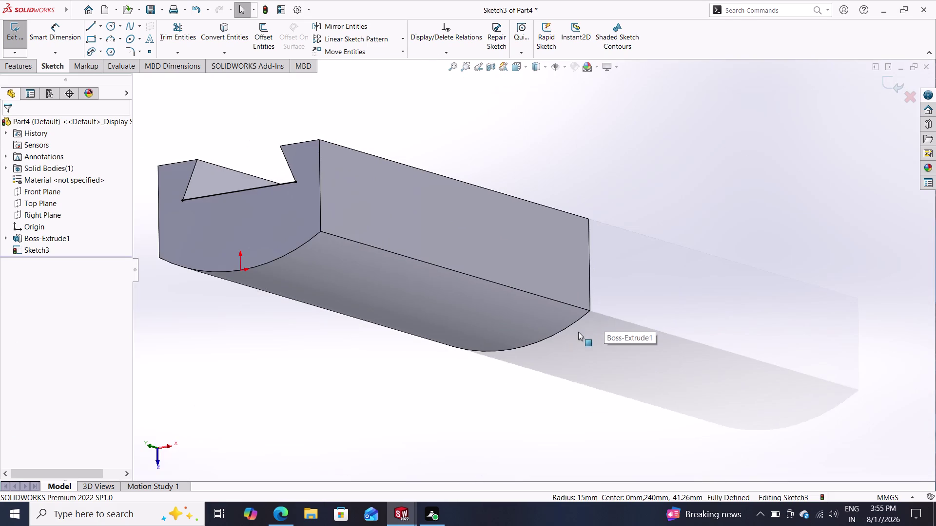
middle_drag(489, 343, 538, 219)
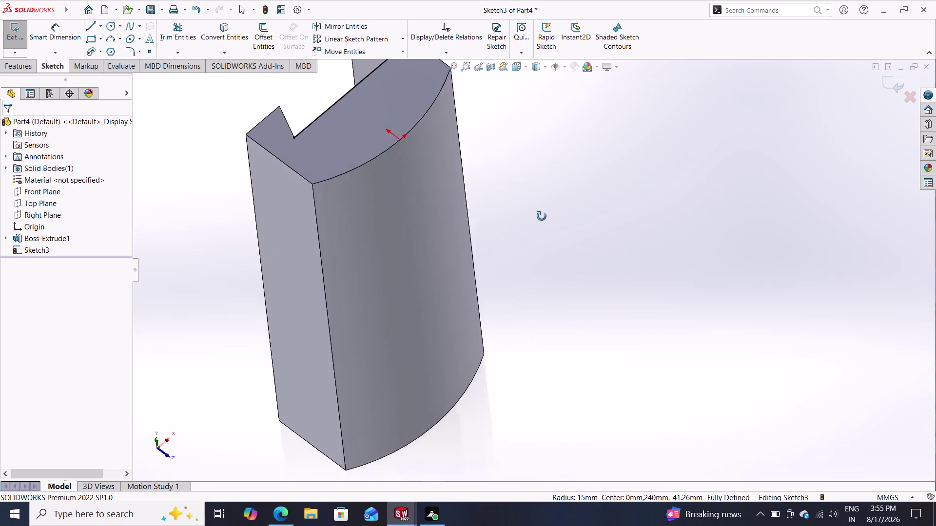
middle_drag(538, 219, 552, 177)
middle_drag(446, 326, 484, 321)
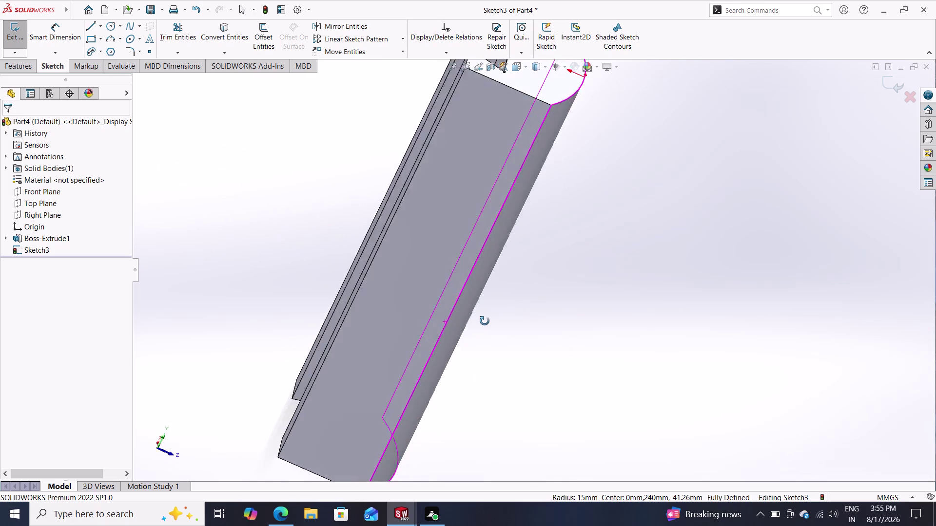
middle_drag(484, 321, 556, 410)
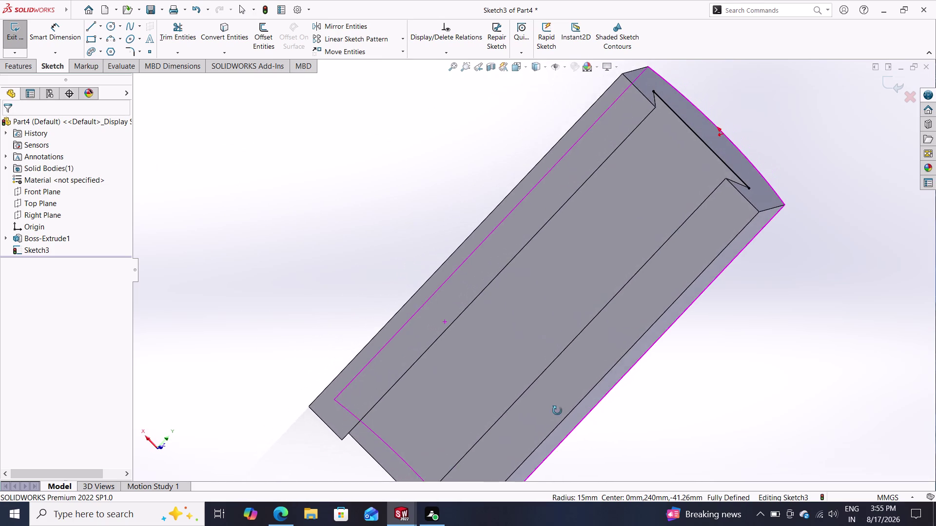
middle_drag(556, 409, 557, 411)
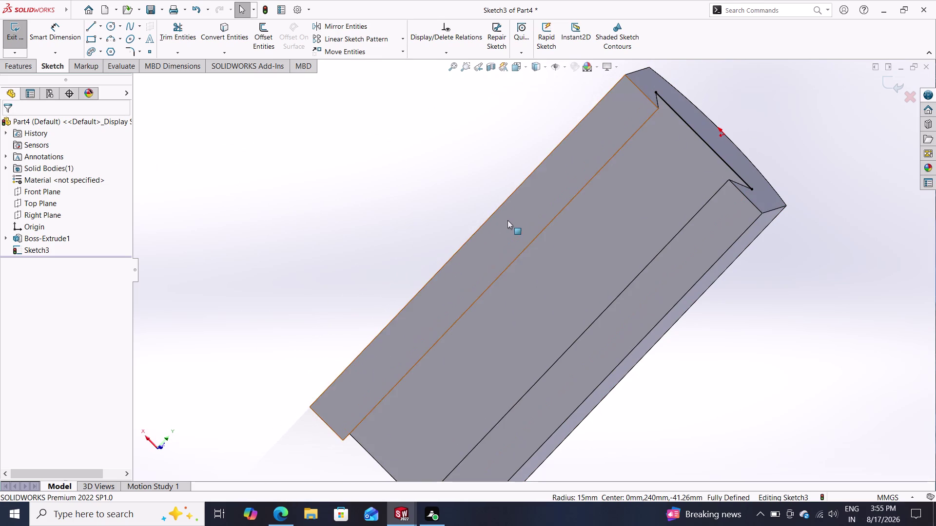
click(507, 220)
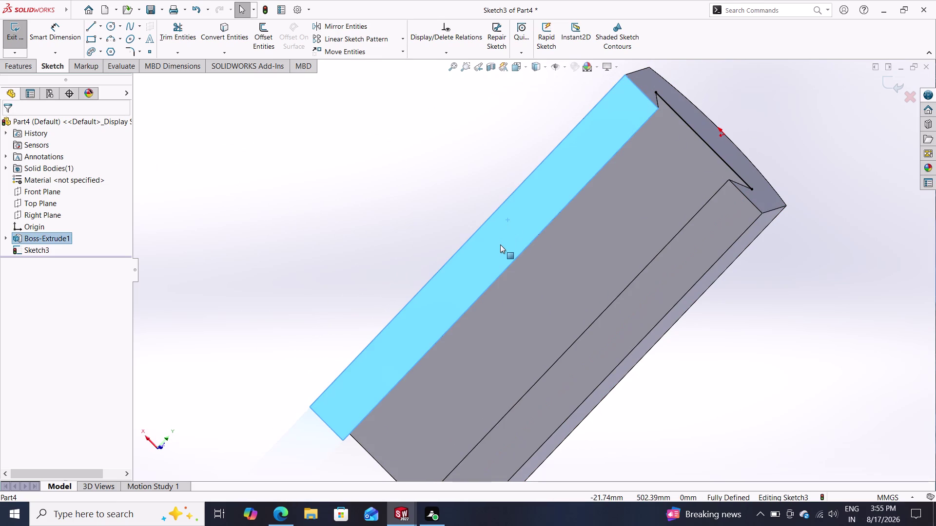
key(Escape)
click(886, 85)
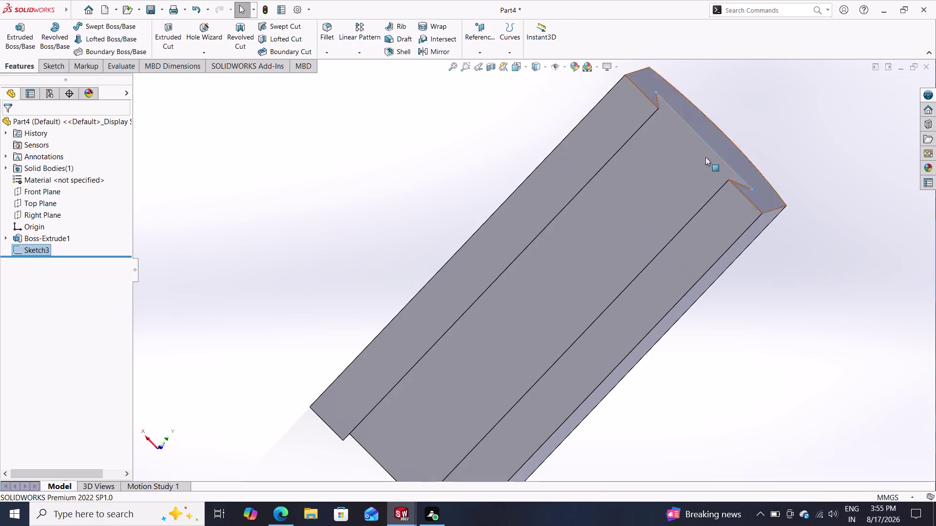
click(518, 197)
Create Sketch4 on the long side face and view it Normal To.
double_click(564, 166)
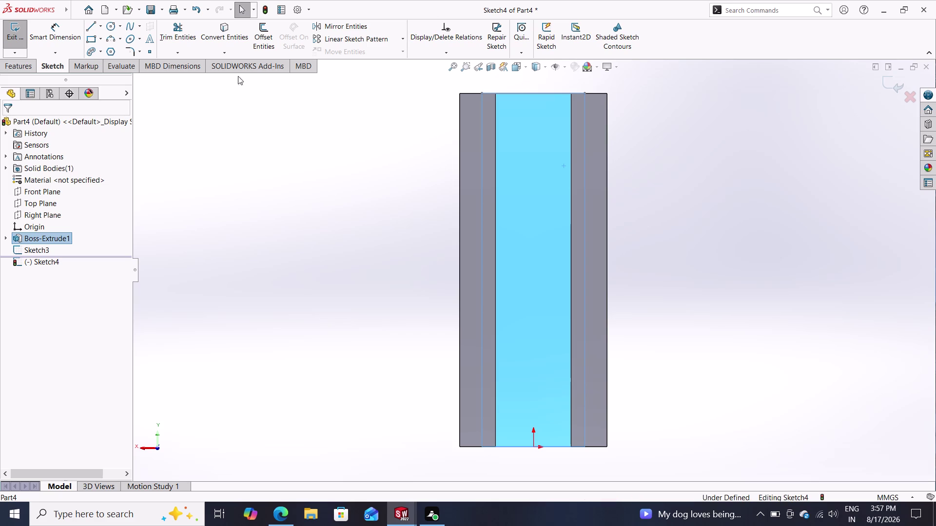
double_click(232, 32)
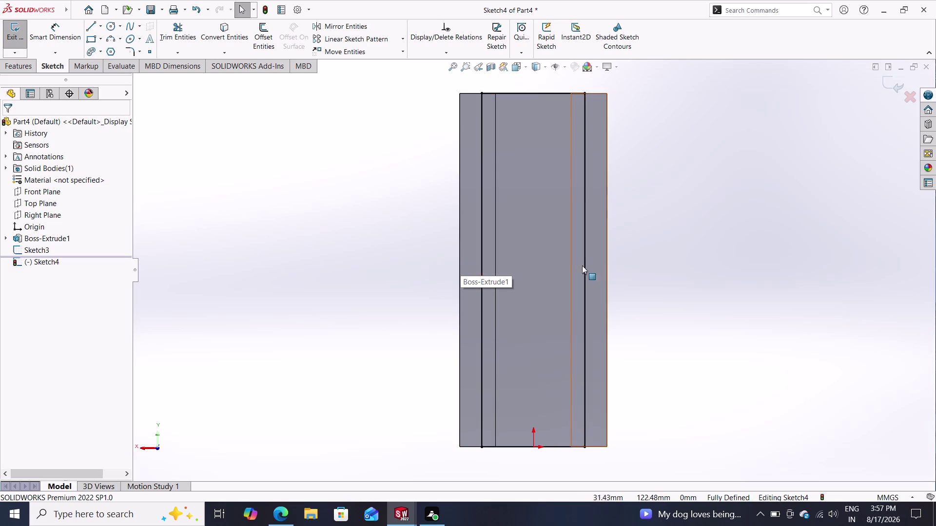
Select the block's edges beside the slot and start Convert Entities in Sketch4.
click(606, 259)
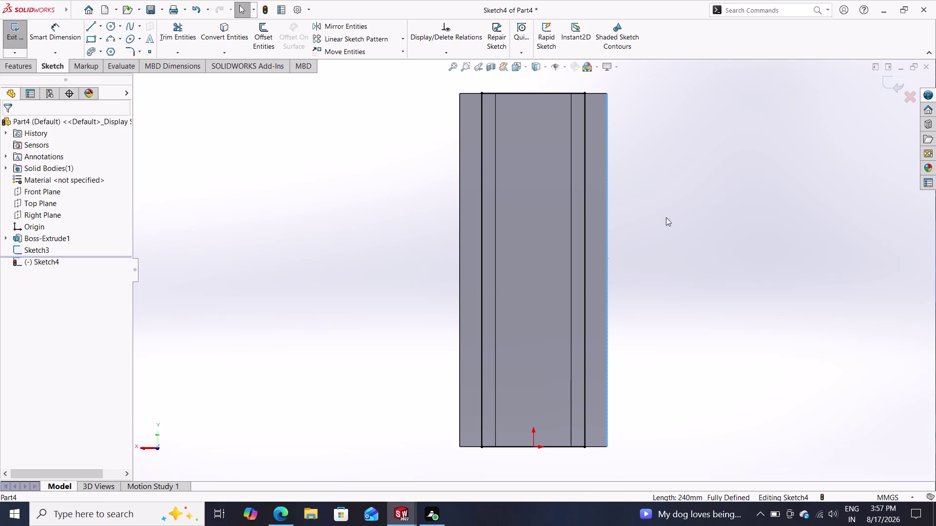
click(217, 29)
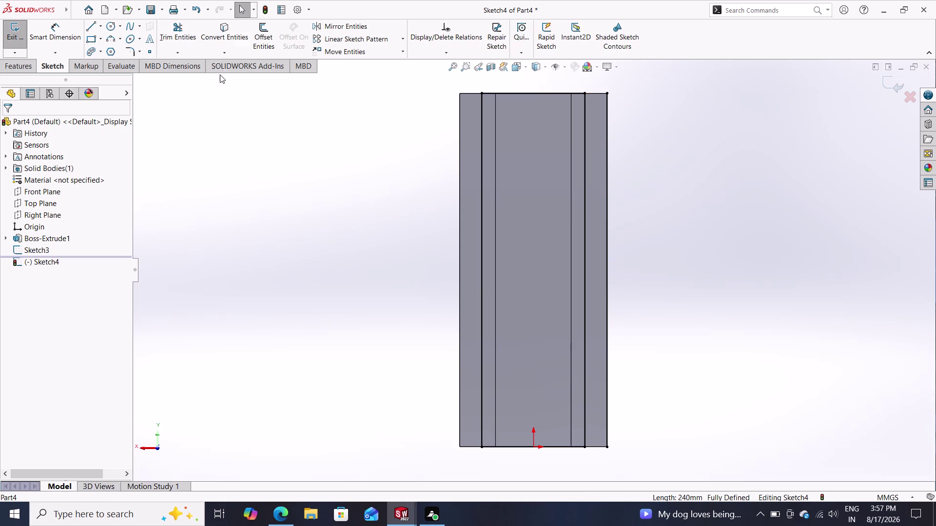
double_click(458, 222)
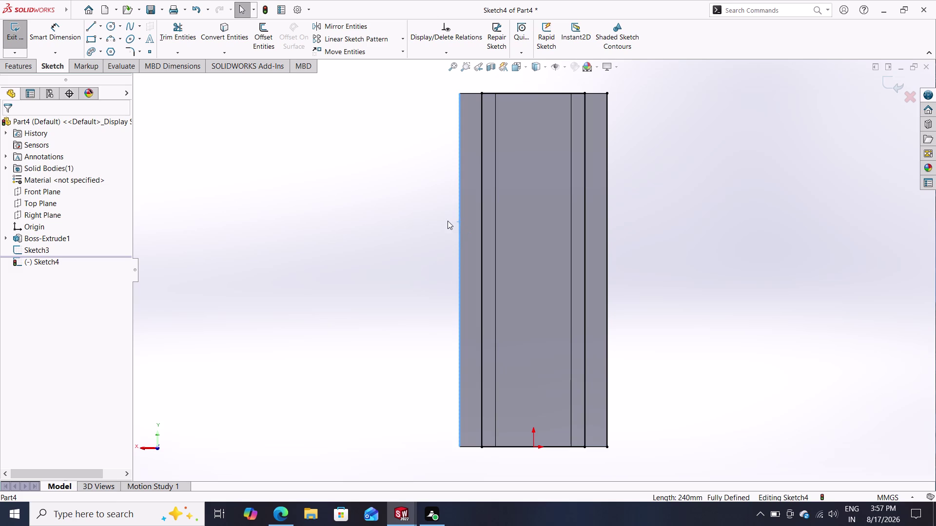
click(234, 34)
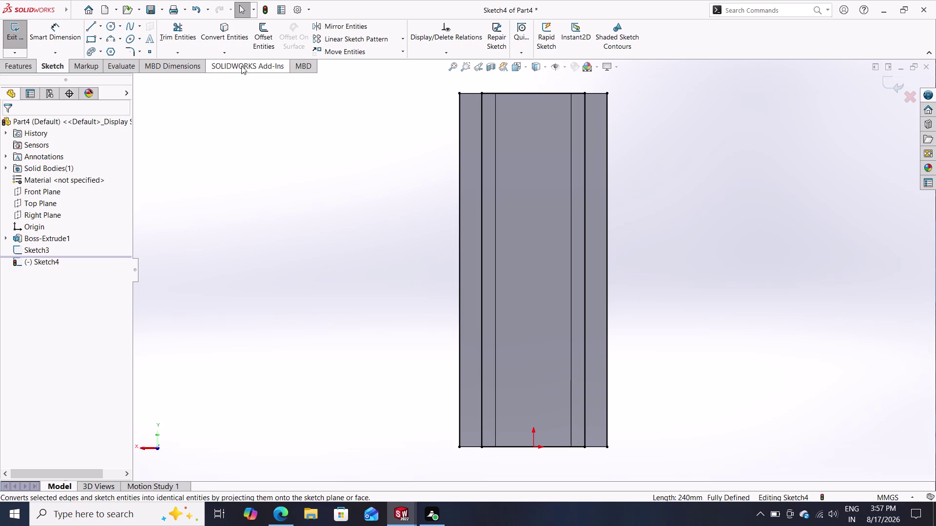
click(224, 32)
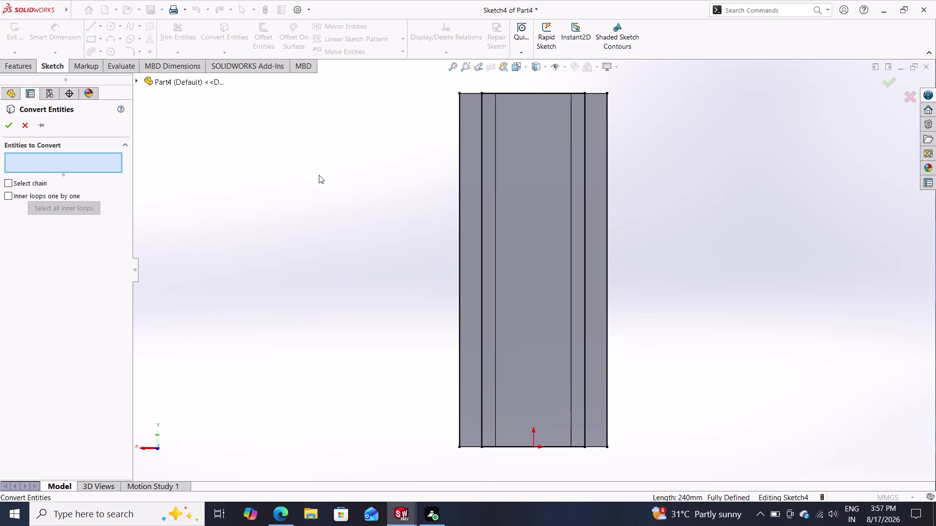
Undo two actions, pick the block's left outer edge to convert, and close Convert Entities.
key(ctrl+z)
key(ctrl+z)
click(457, 226)
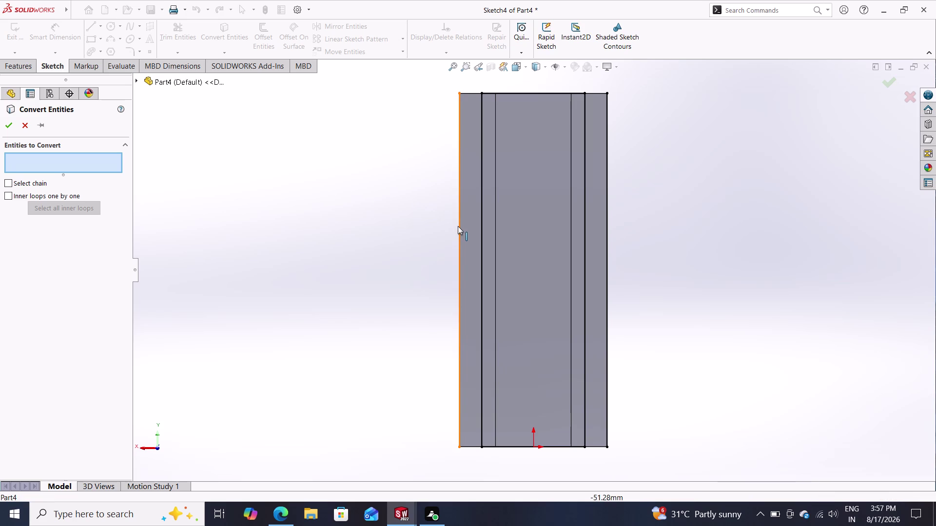
click(460, 226)
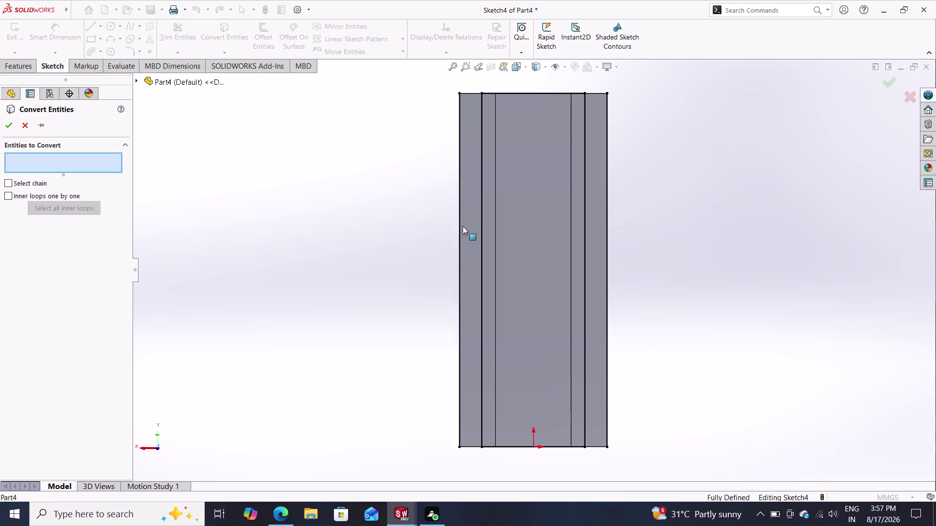
double_click(458, 227)
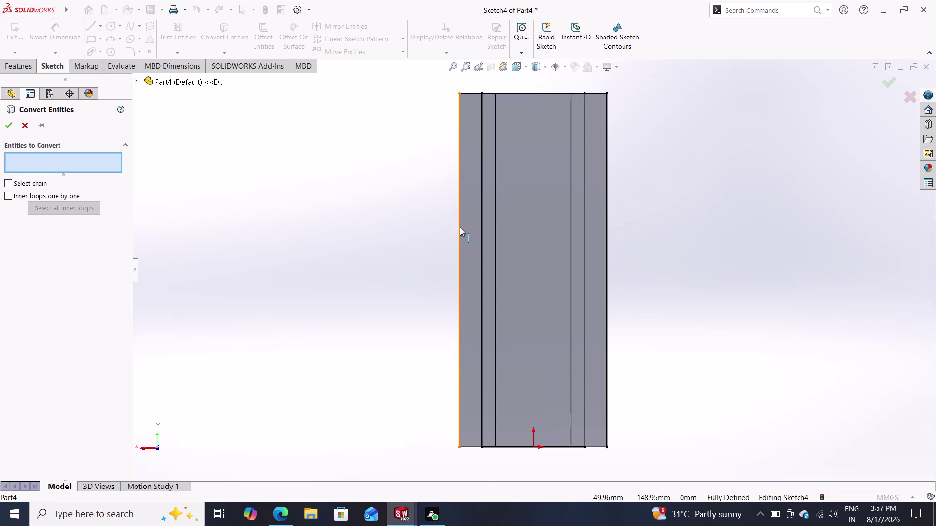
click(23, 124)
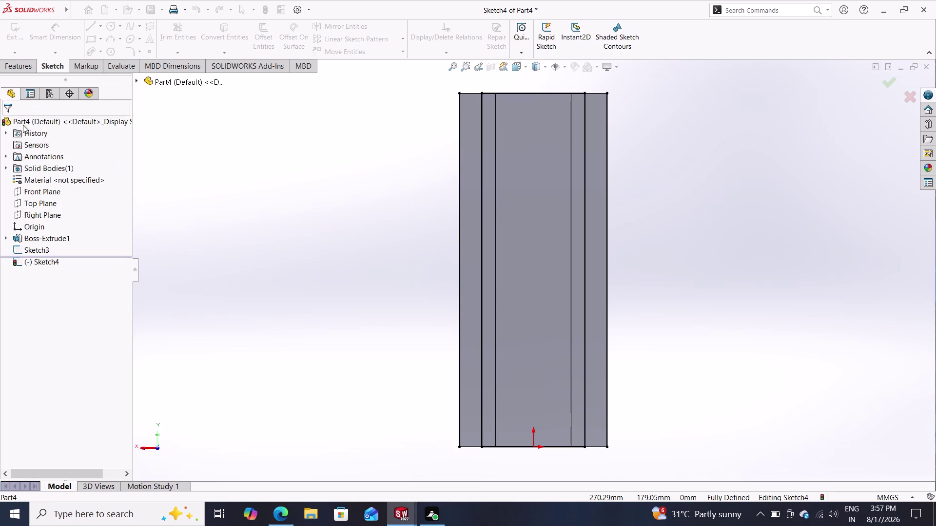